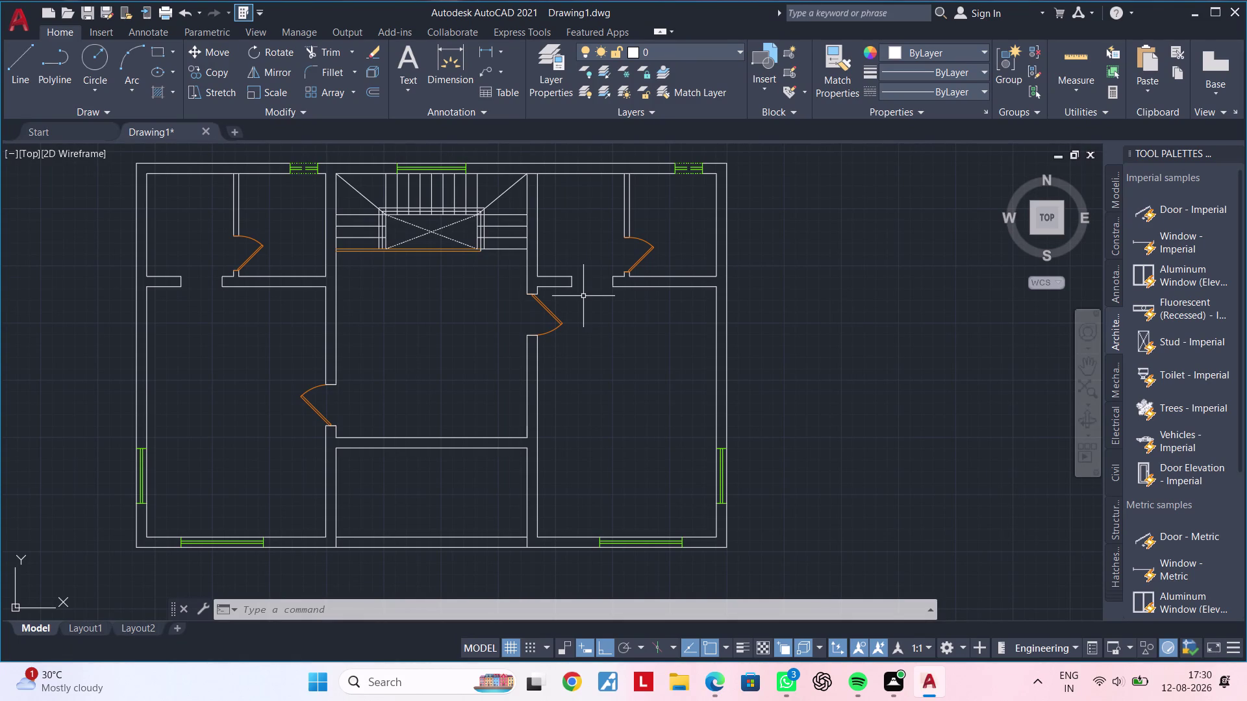
Offset the top-left room's top inner wall line 2' downward into the room.
middle_drag(633, 376, 723, 384)
middle_drag(673, 389, 732, 385)
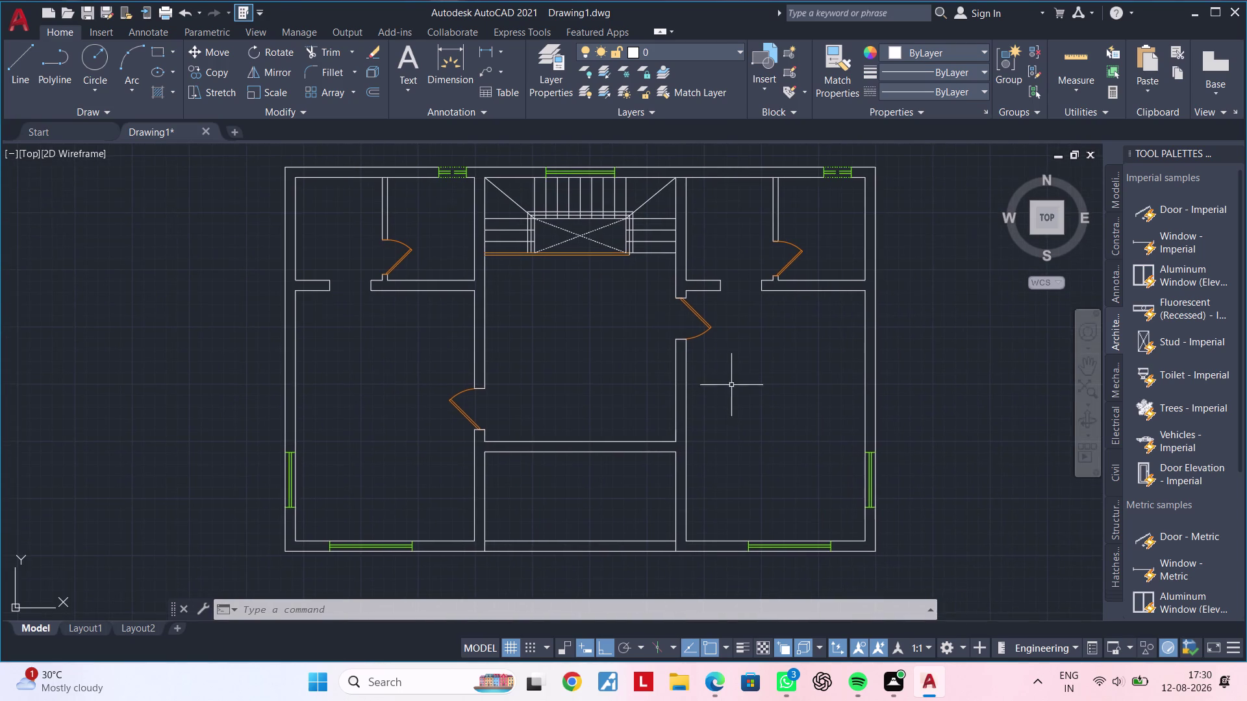
middle_drag(535, 368, 561, 376)
key(Escape)
key(Escape)
key(Escape)
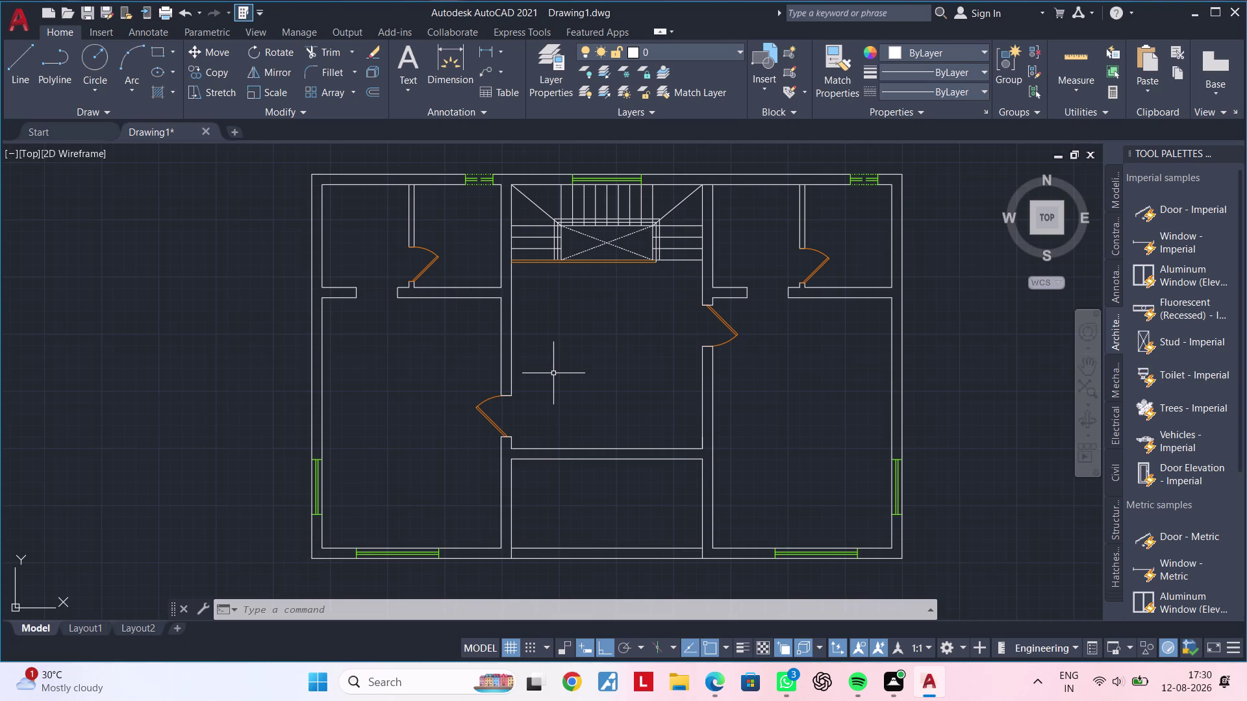
key(Escape)
key(Escape)
key(Escape)
key(Escape)
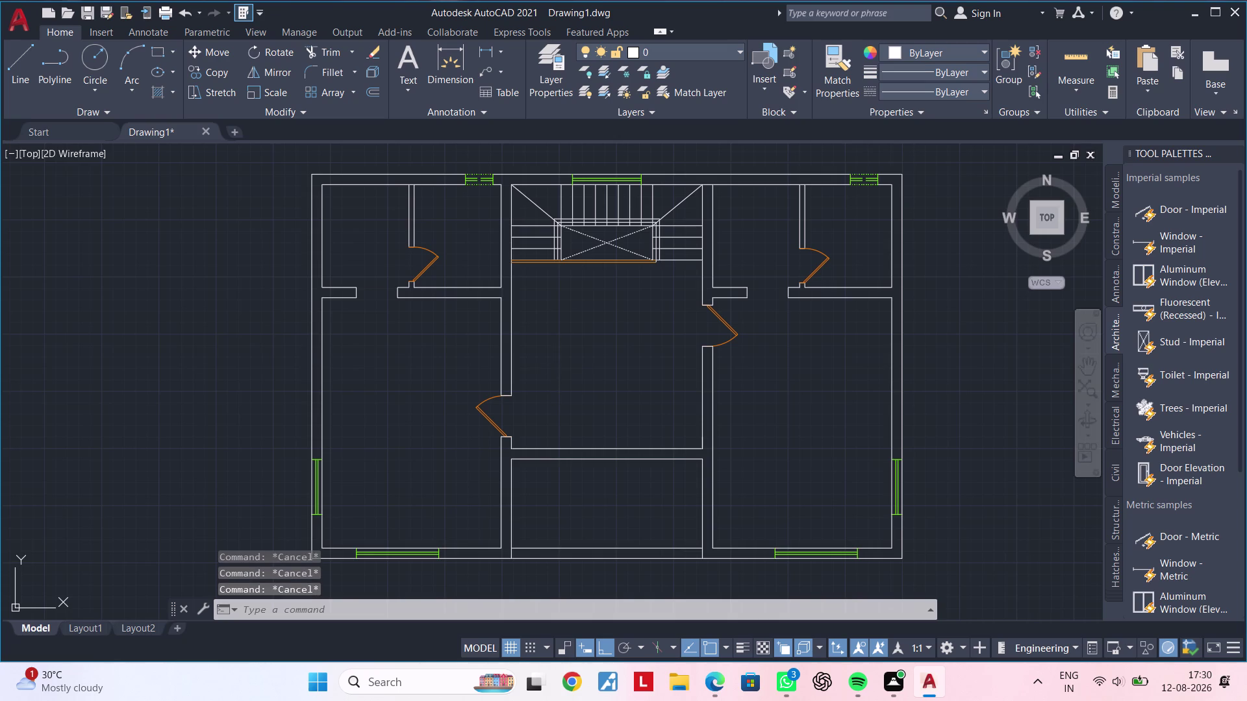
key(Escape)
scroll(up, 3)
middle_drag(508, 318, 938, 473)
middle_drag(772, 311, 718, 372)
key(Escape)
key(Escape)
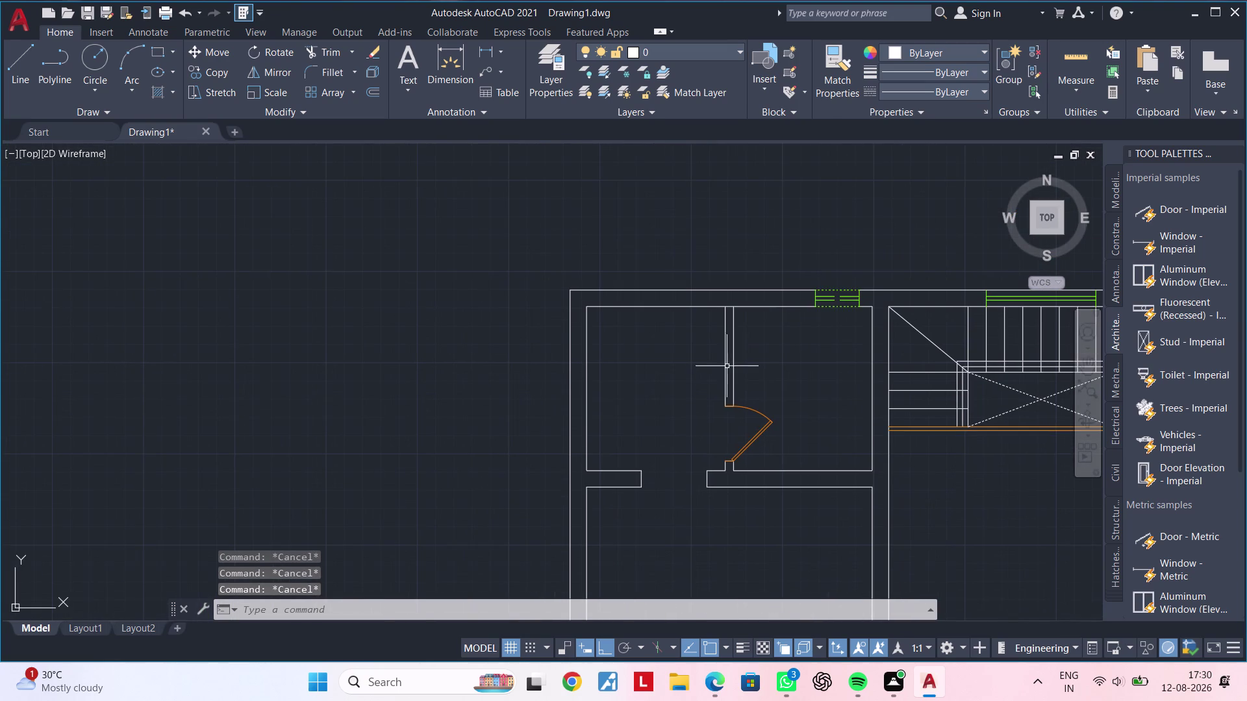
text(OF)
key(space)
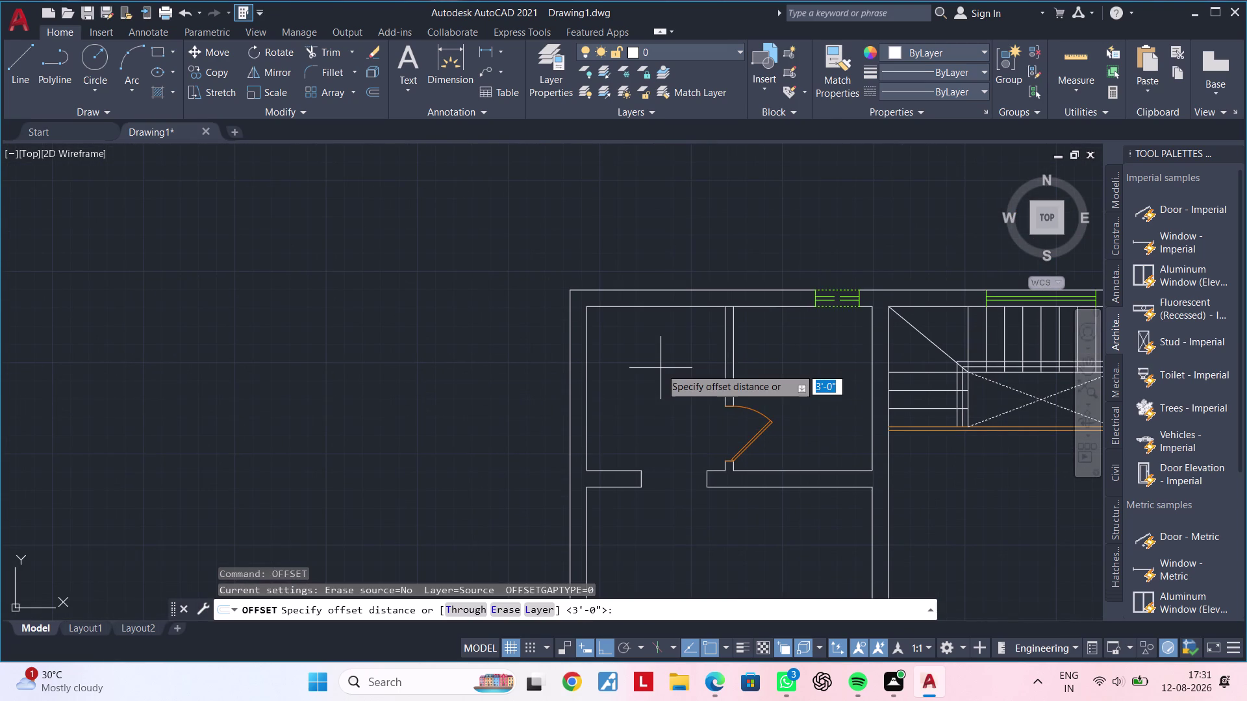
text(2')
key(Return)
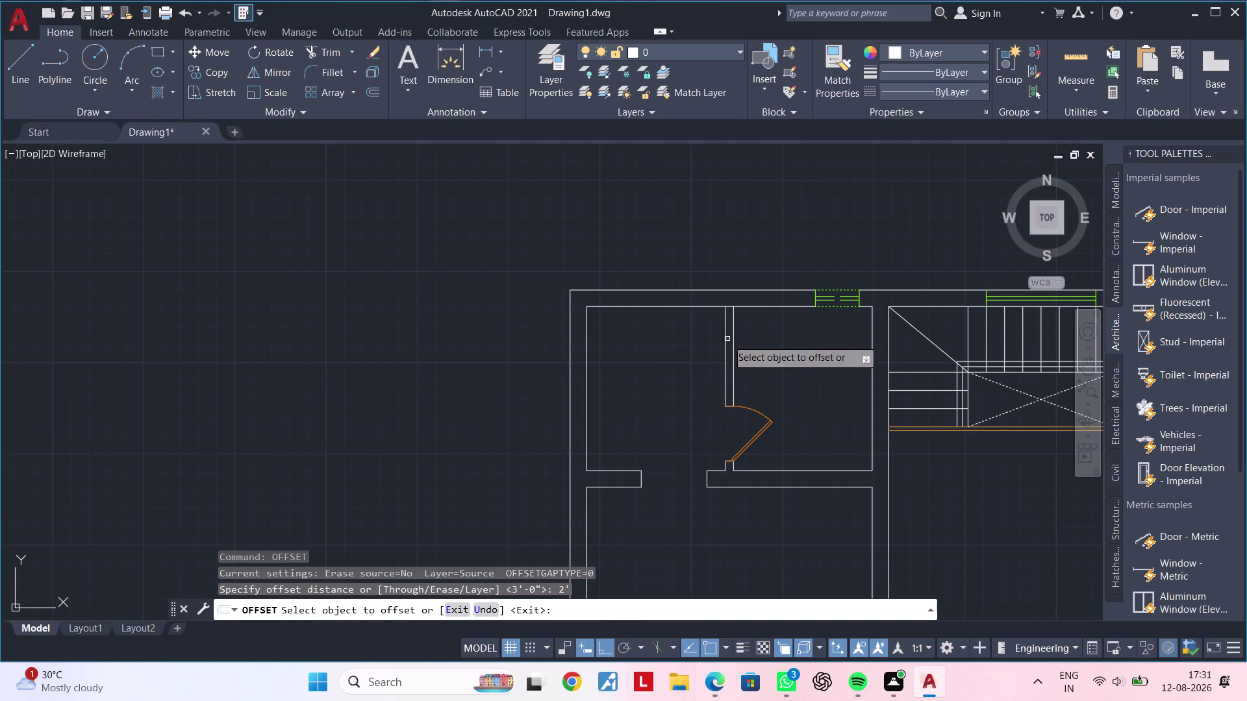
click(656, 306)
double_click(641, 368)
key(Escape)
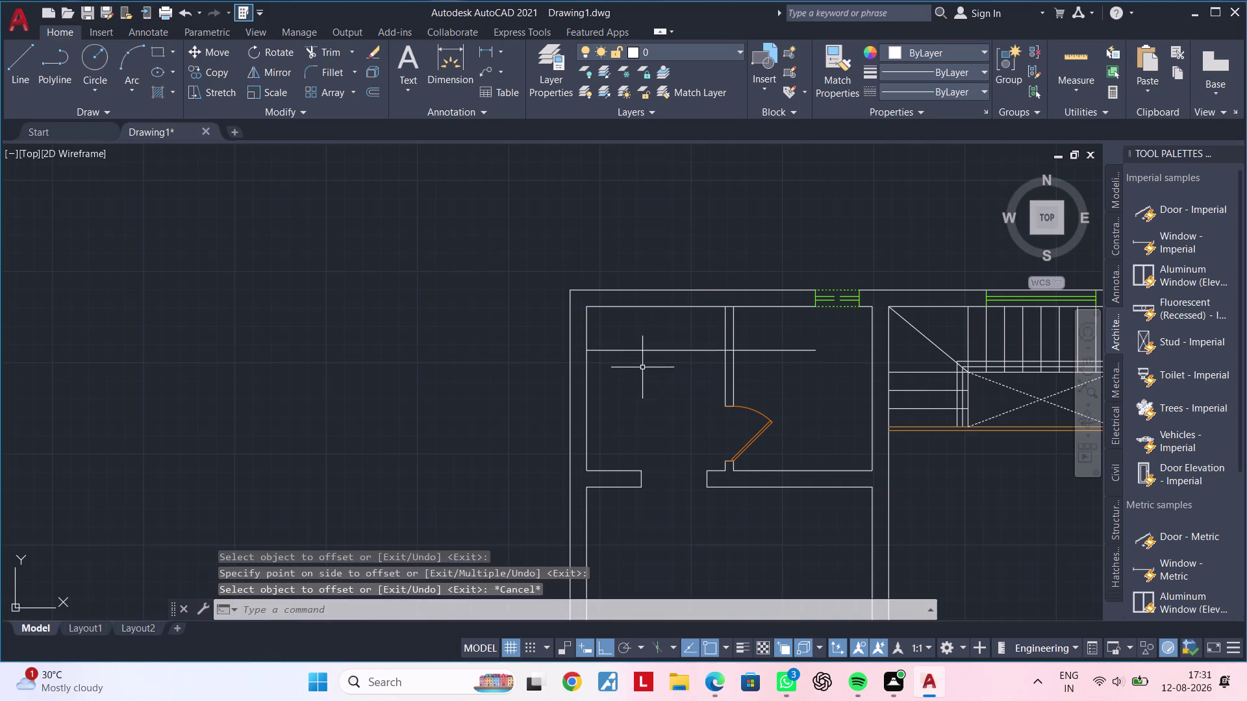
key(Escape)
key(Escape)
middle_click(657, 371)
key(Escape)
key(Escape)
key(Escape)
key(Escape)
key(Escape)
key(Escape)
key(Escape)
key(Escape)
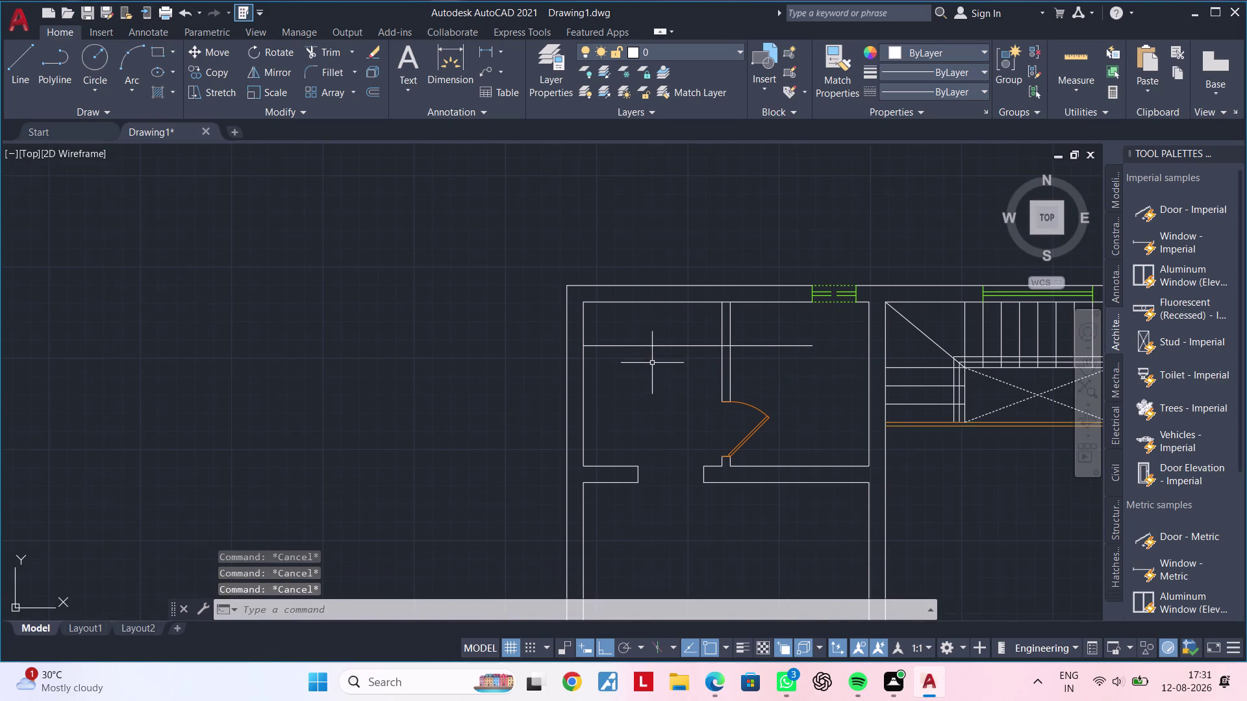
middle_drag(652, 364, 671, 341)
key(Escape)
key(Escape)
key(Escape)
key(Escape)
key(Escape)
key(Escape)
key(Escape)
key(Escape)
key(Escape)
key(Escape)
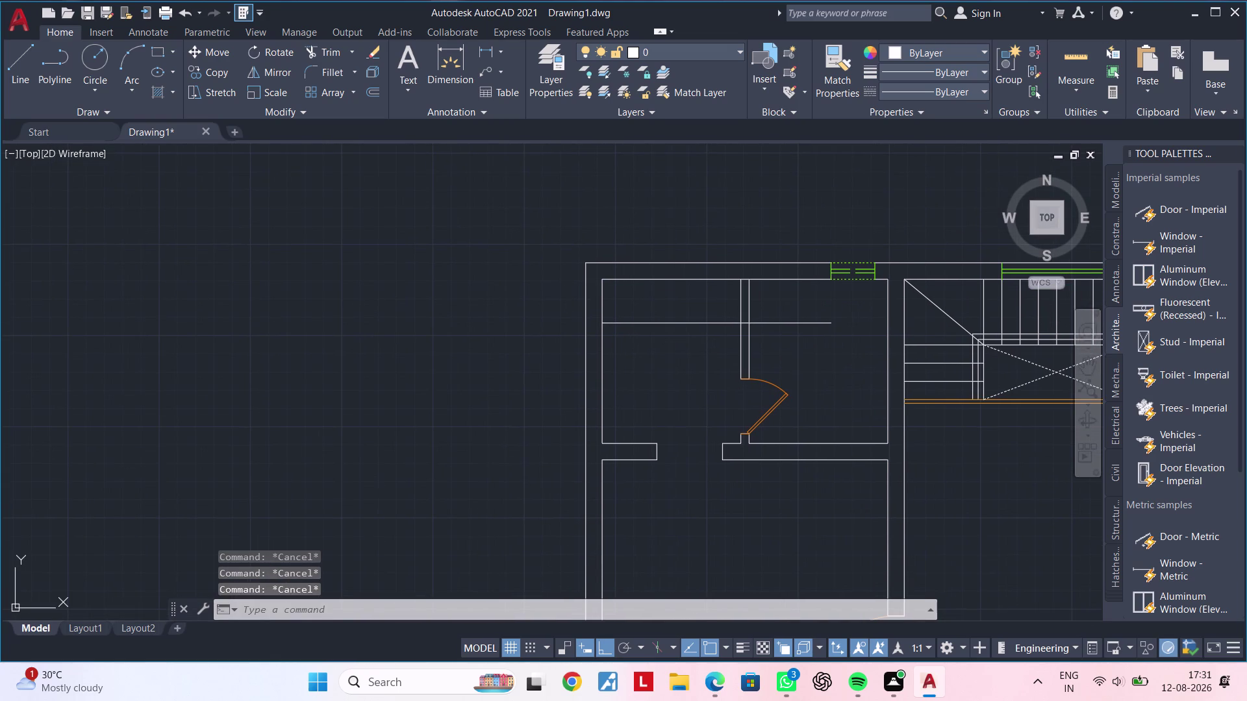
key(Escape)
key(Escape)
key(Escape)
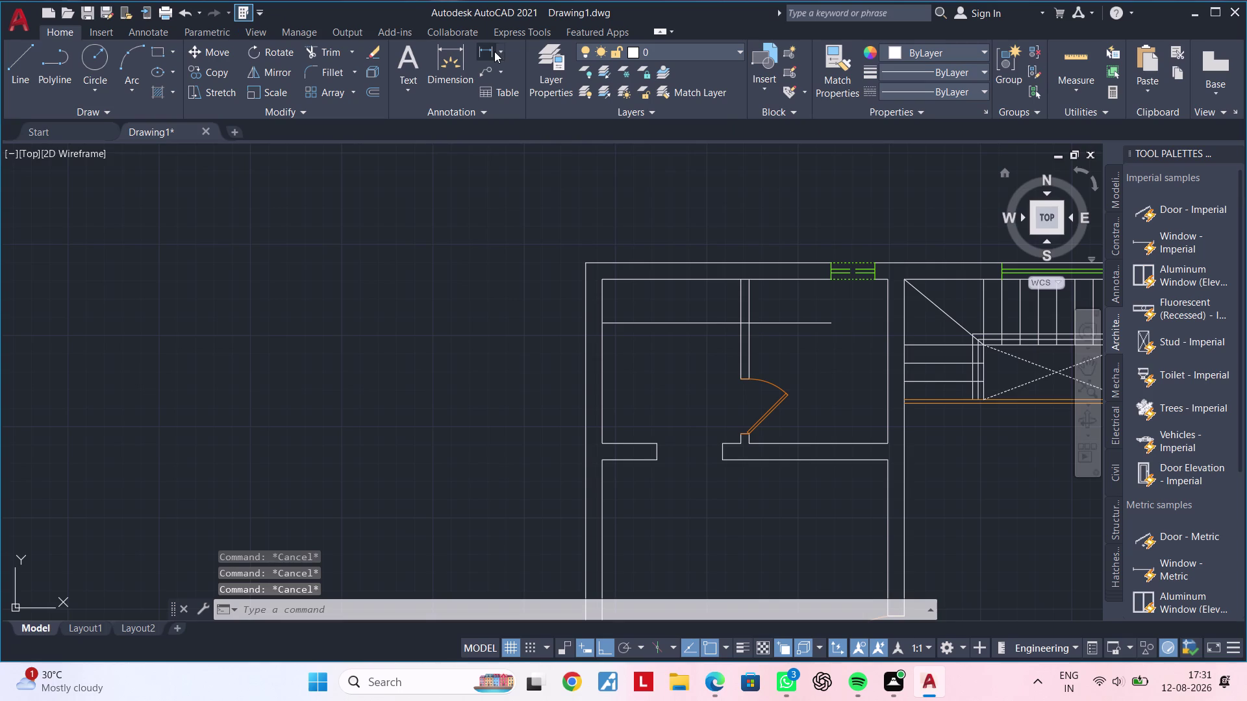
Begin a linear dimension between two points, then cancel it without placing it.
click(482, 55)
click(607, 441)
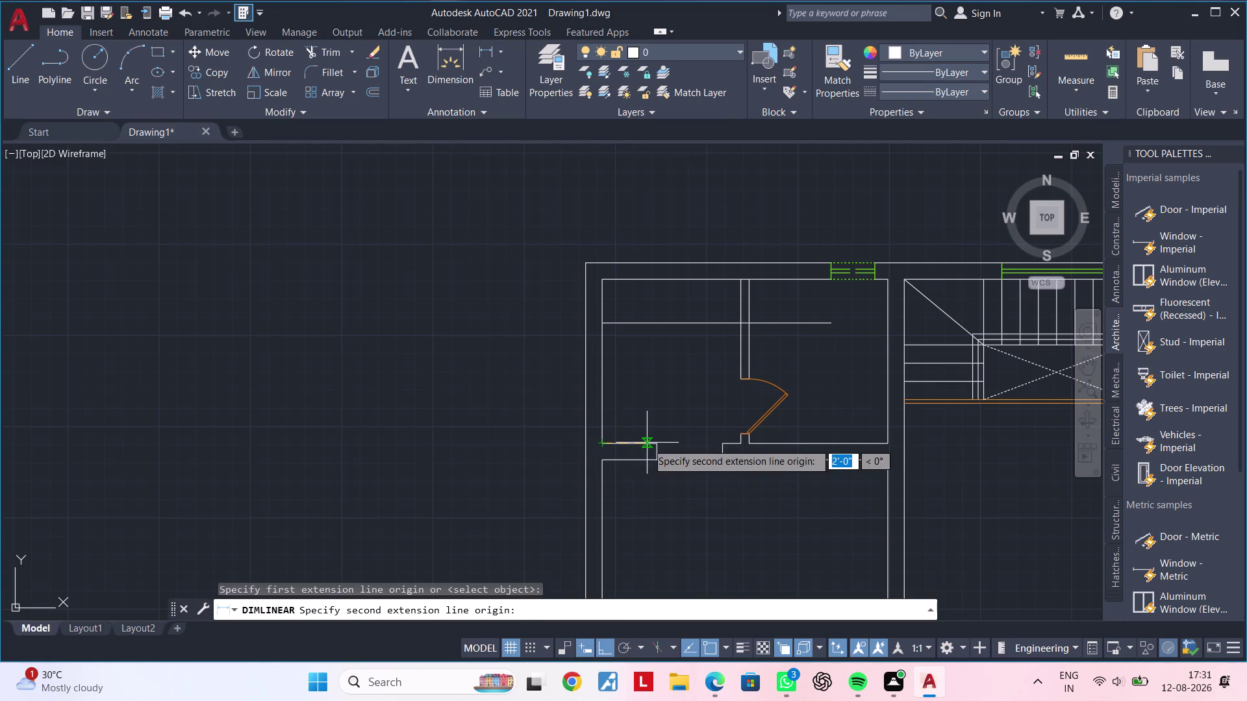
click(657, 445)
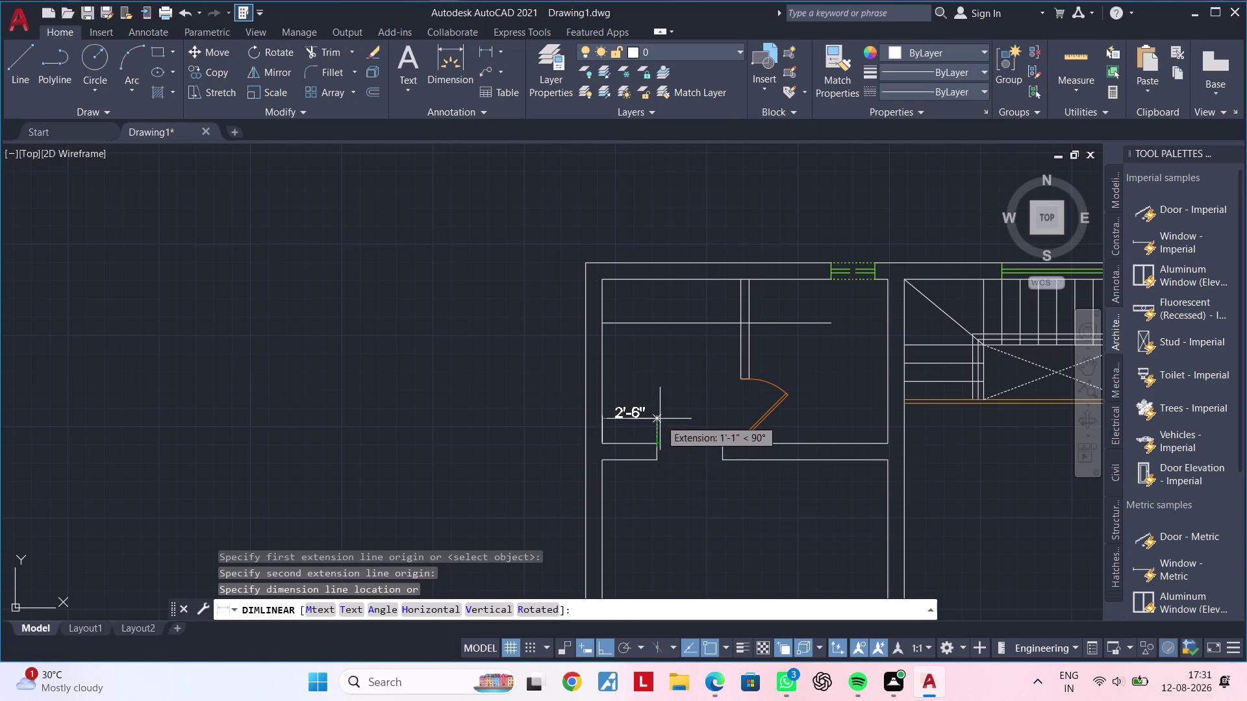
key(Escape)
key(Escape)
key(Escape)
key(Escape)
Offset the room's left inner wall line 2' to the right into the room.
text(OF)
key(space)
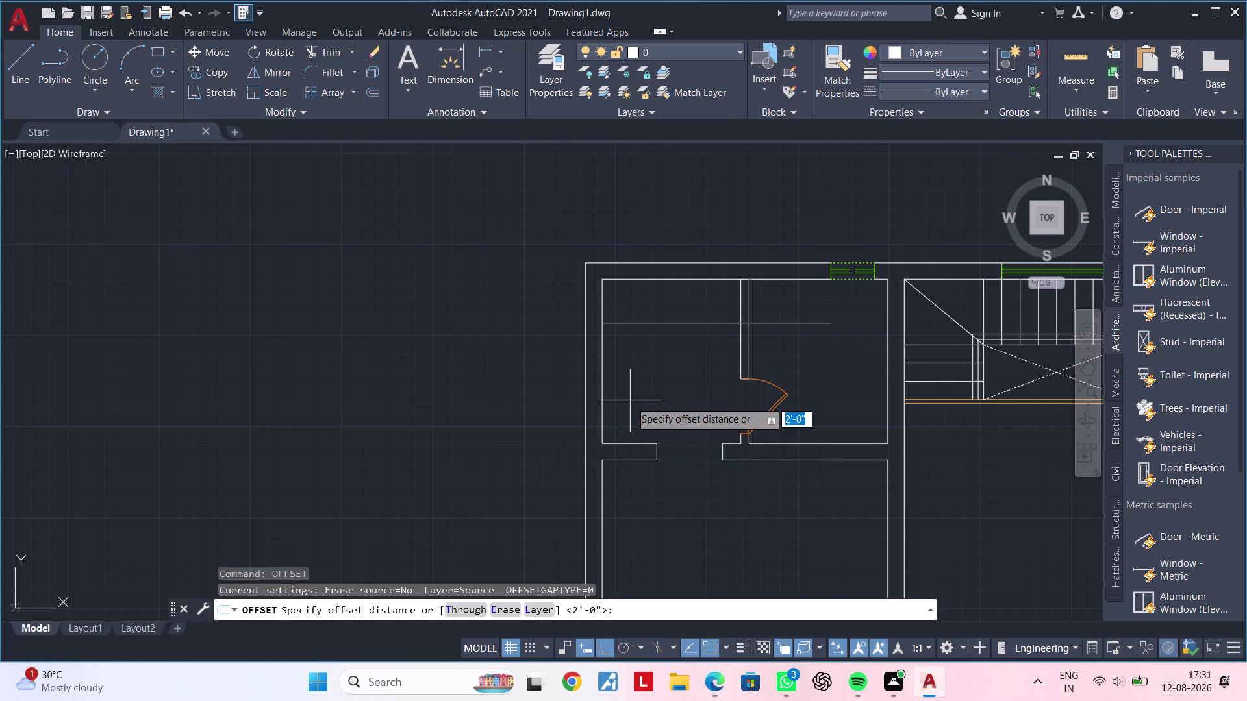
text(2')
key(Return)
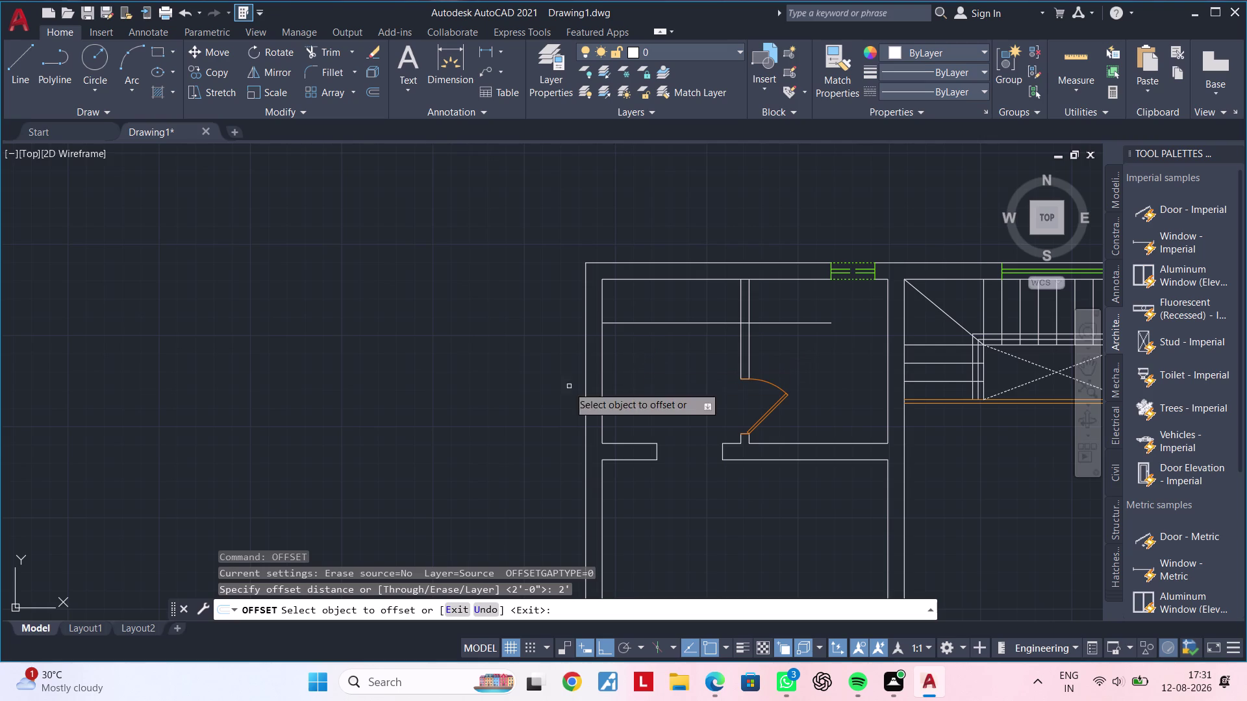
click(601, 371)
click(679, 355)
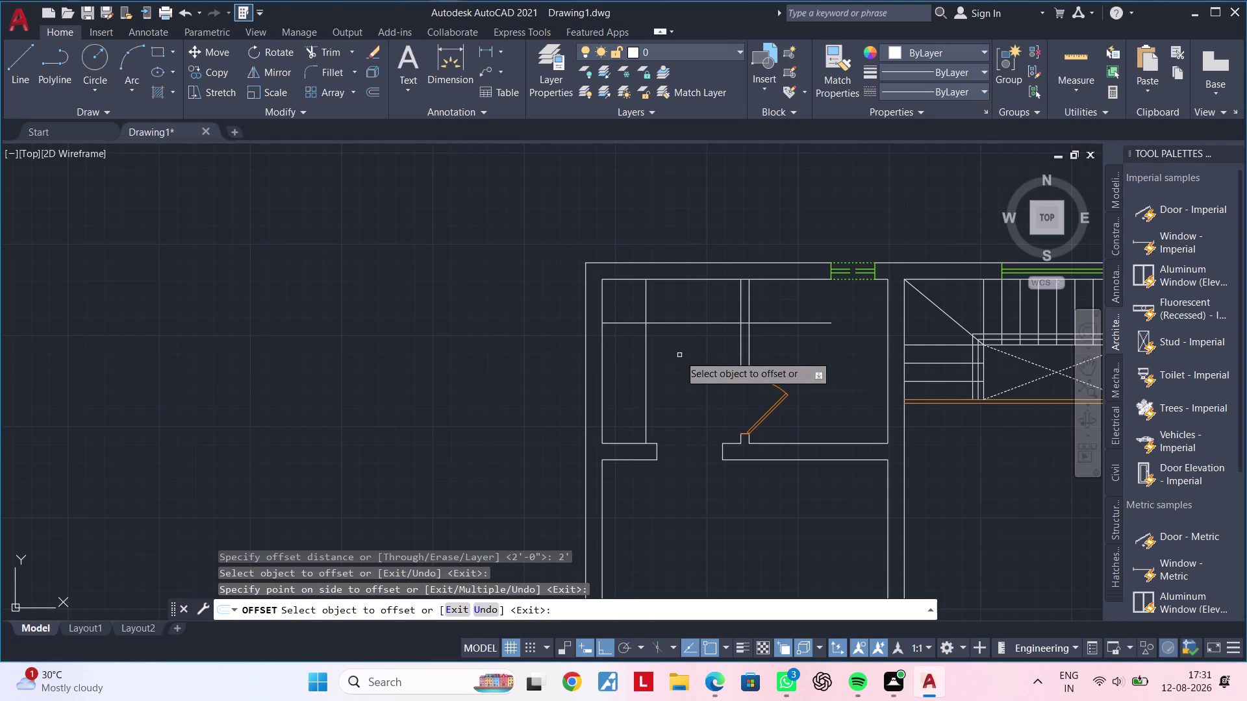
key(Escape)
key(Escape)
Trim the excess line segments where the two 2' offset lines overlap.
text(TR)
key(space)
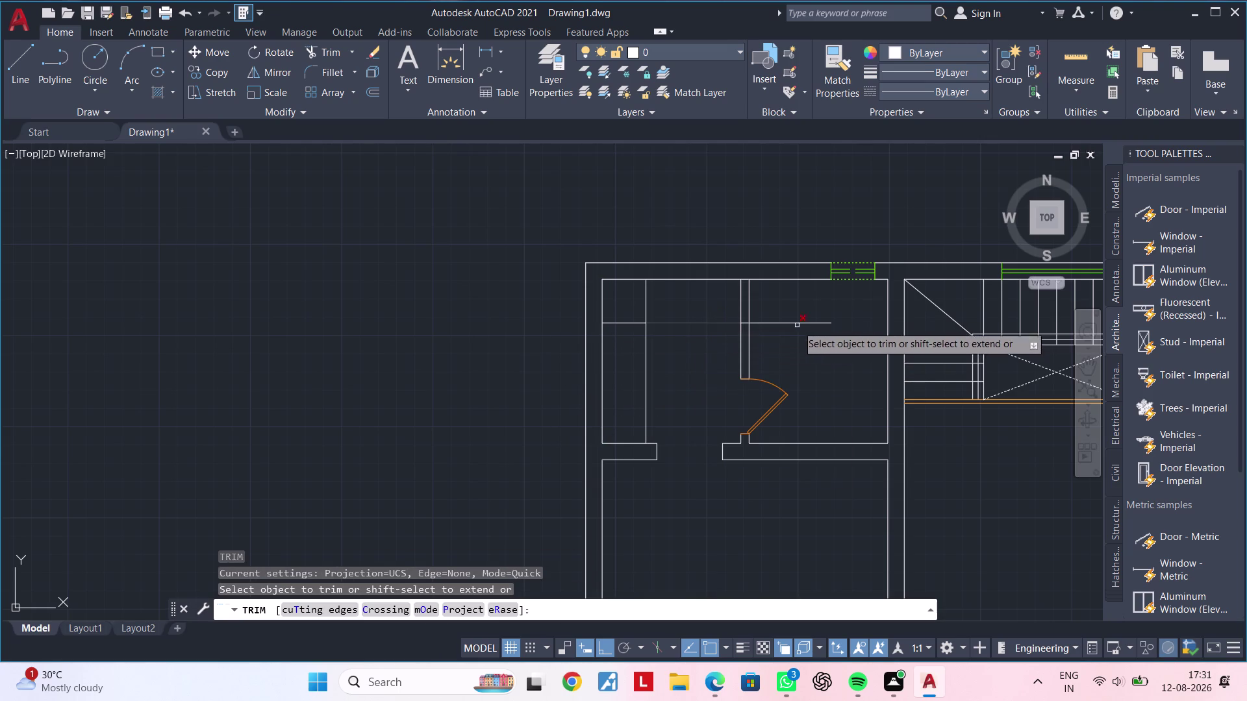
click(784, 321)
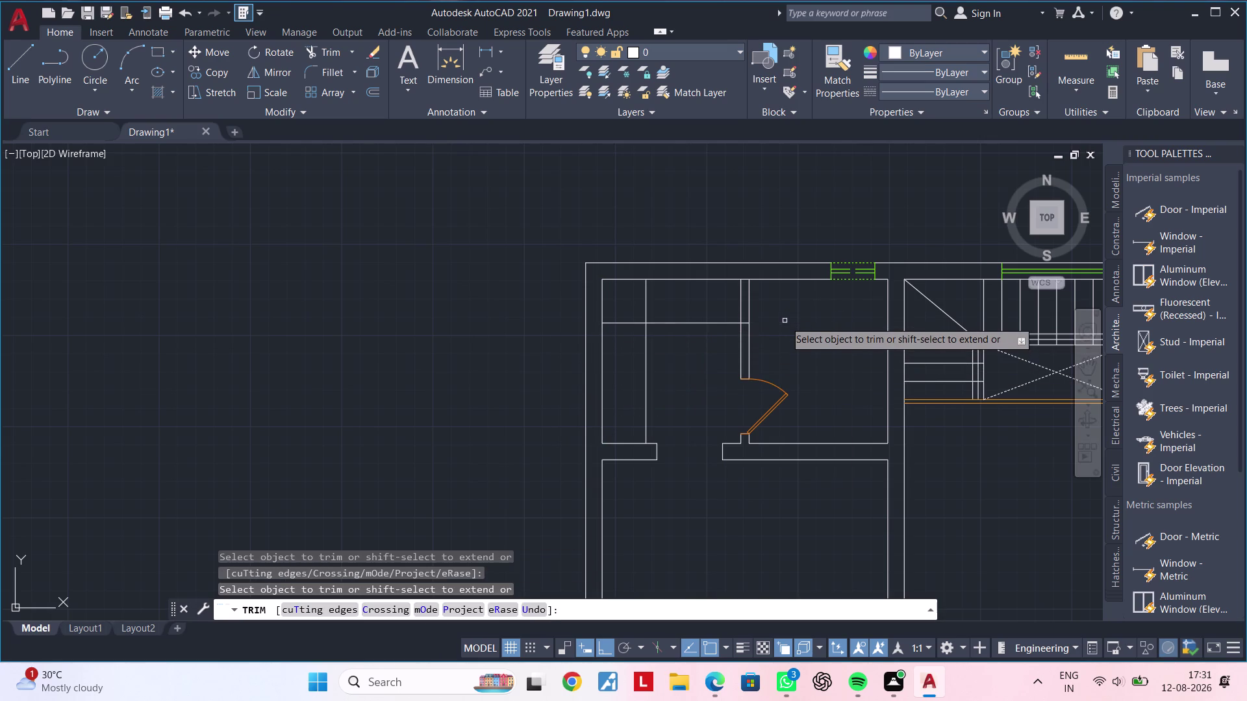
scroll(up, 3)
click(744, 323)
scroll(down, 3)
key(Escape)
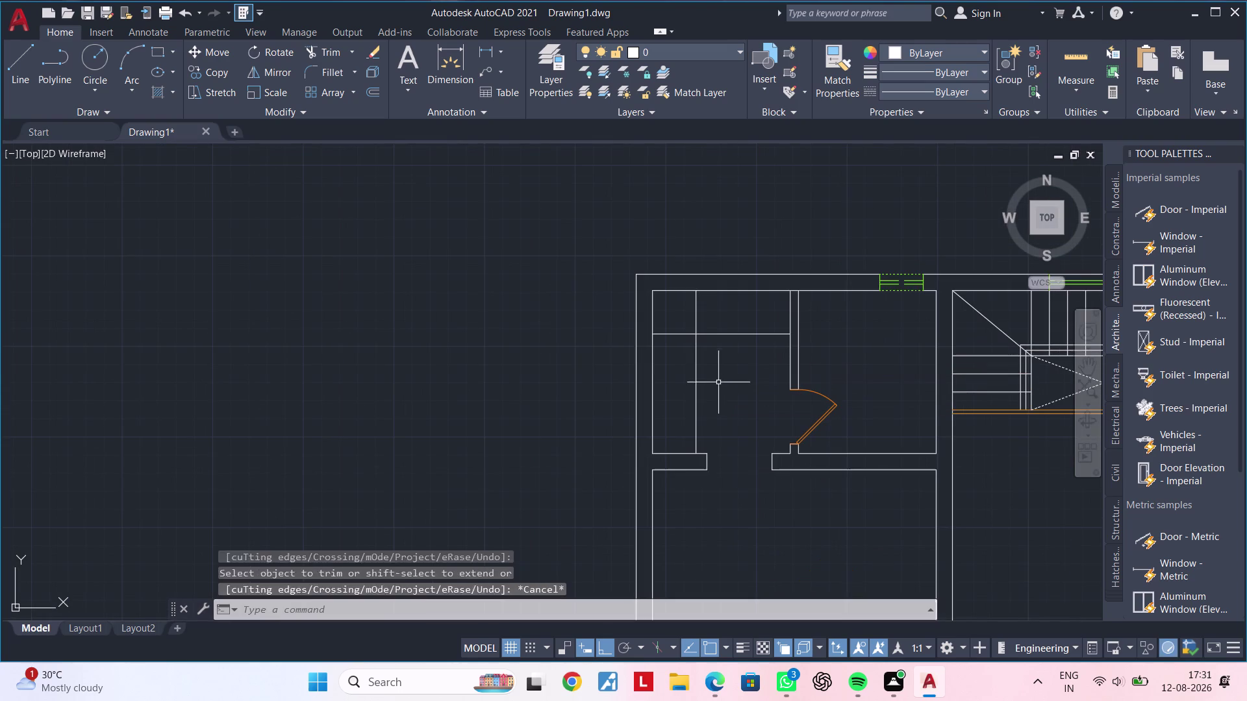
Make 1-inch offset copies of two lines in the small room.
key(Escape)
key(Escape)
key(Escape)
key(Escape)
key(Escape)
key(Escape)
middle_drag(715, 376, 687, 382)
key(Escape)
middle_drag(695, 378, 684, 344)
key(Escape)
key(Escape)
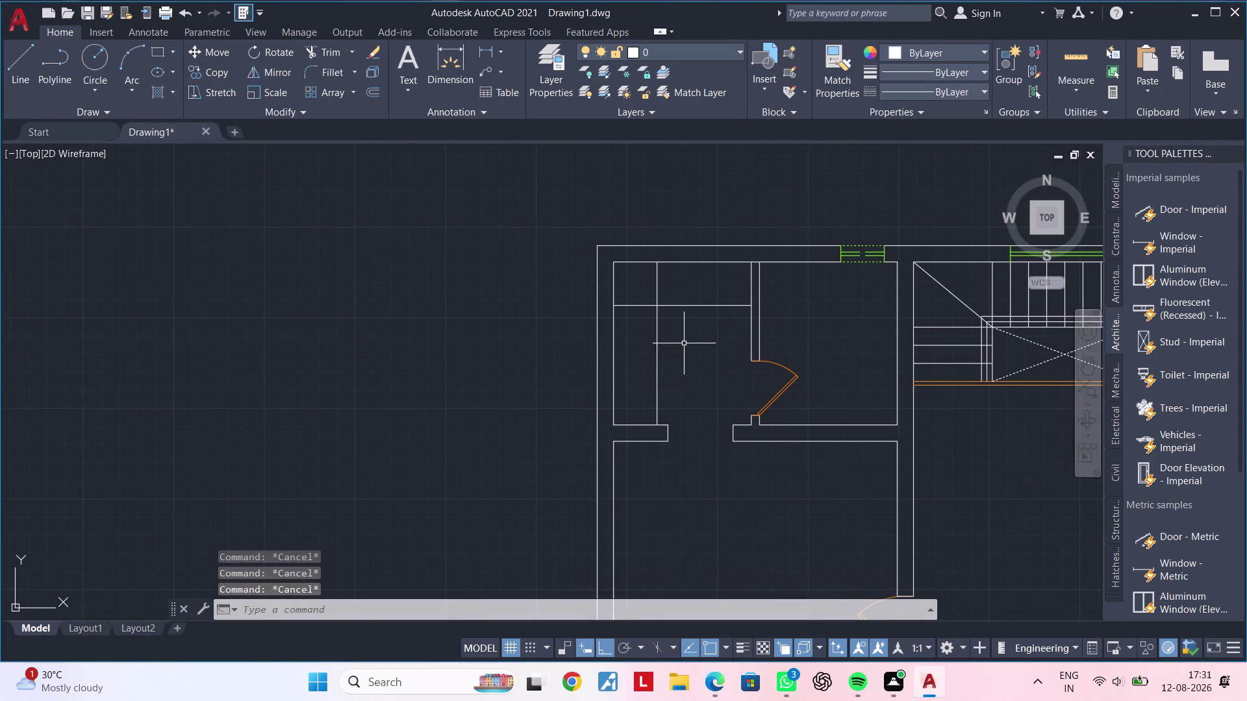
key(Escape)
middle_drag(684, 343, 683, 332)
key(Escape)
key(Escape)
key(Escape)
key(Escape)
key(Escape)
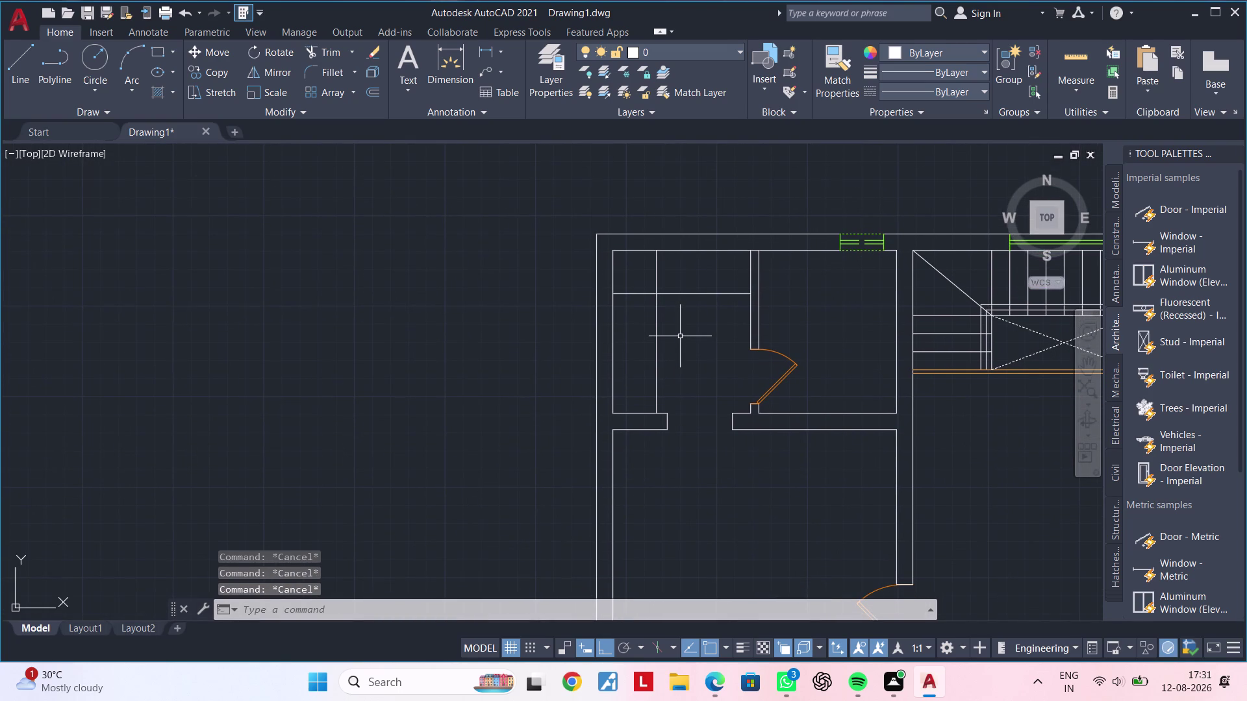
middle_drag(680, 337, 688, 310)
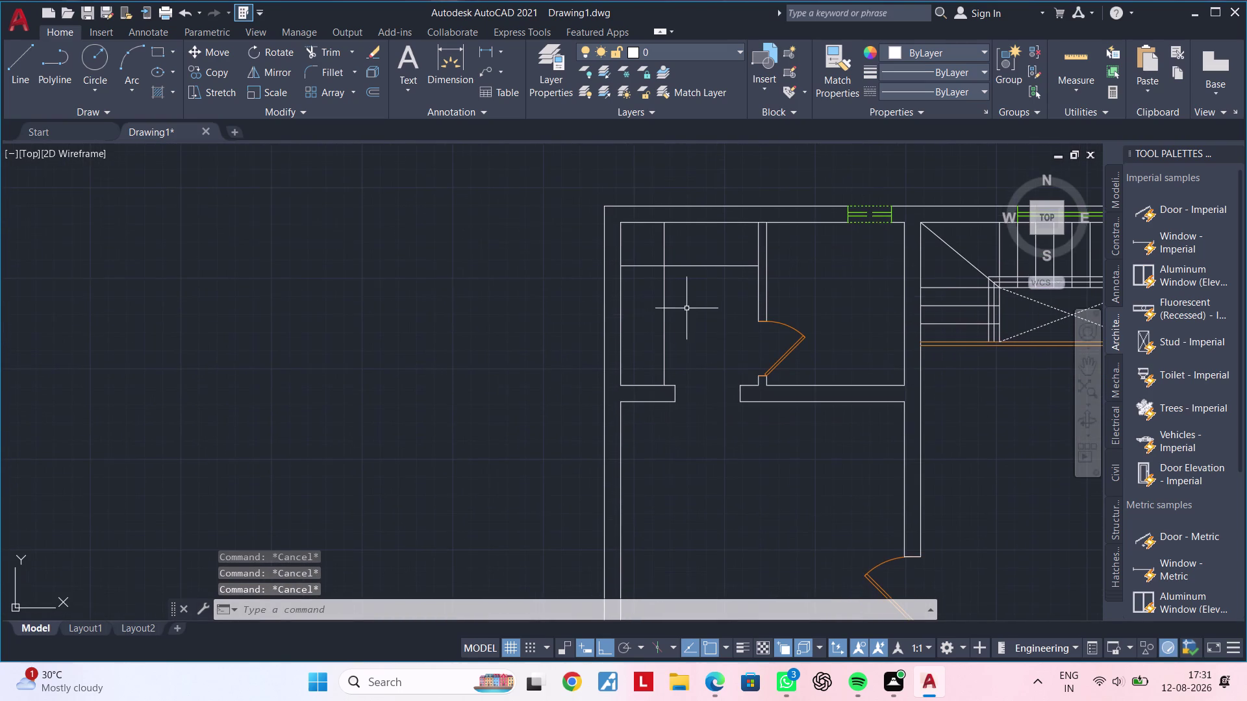
middle_drag(645, 322, 642, 311)
key(Escape)
key(Escape)
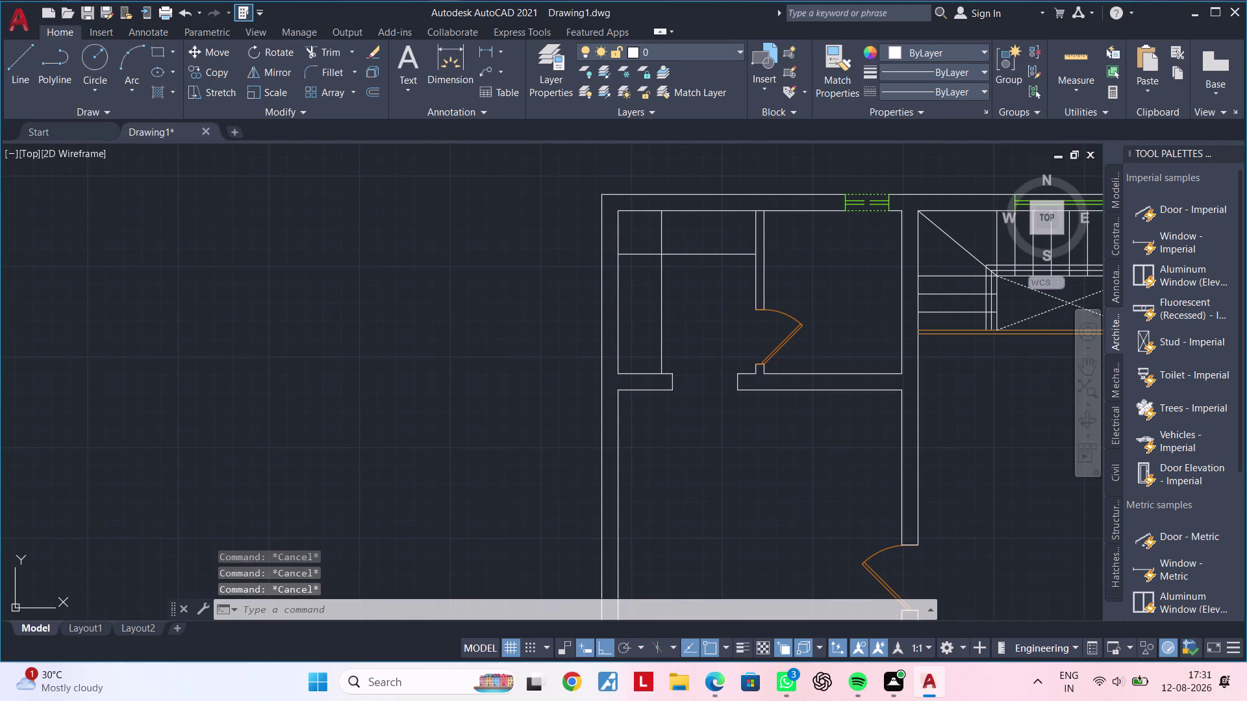
key(Escape)
key(Escape)
text(OF)
key(space)
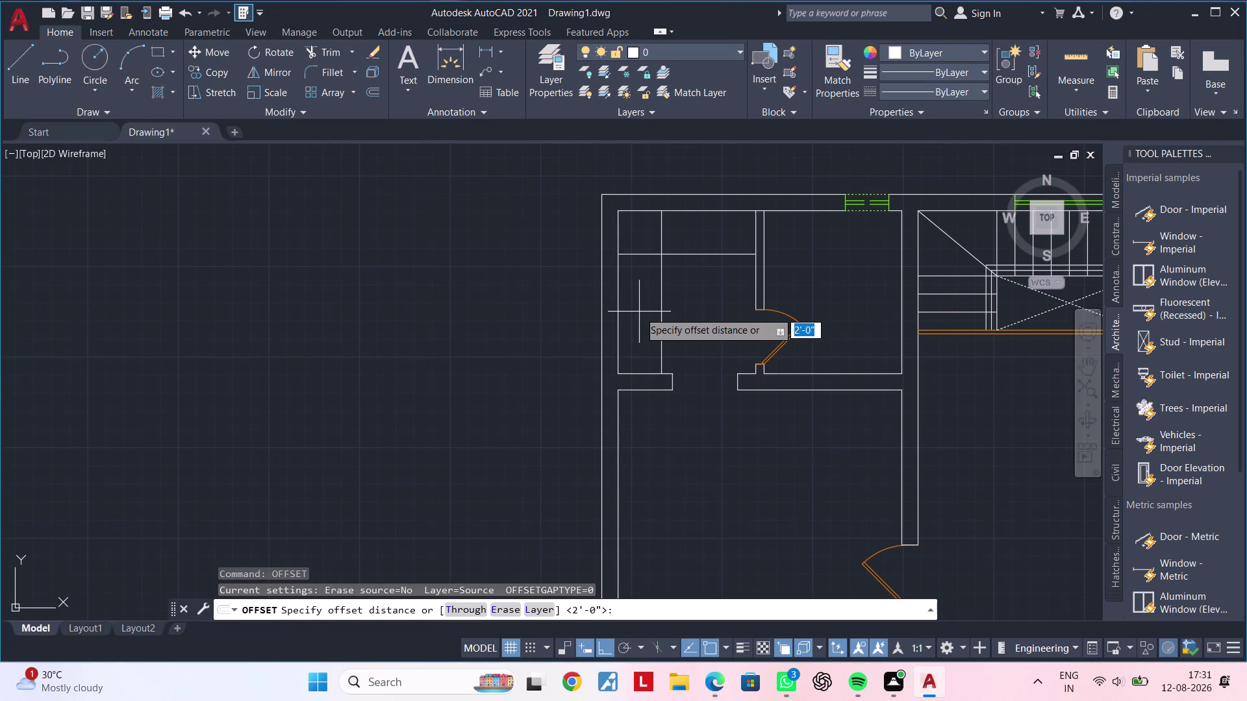
text(1")
key(Return)
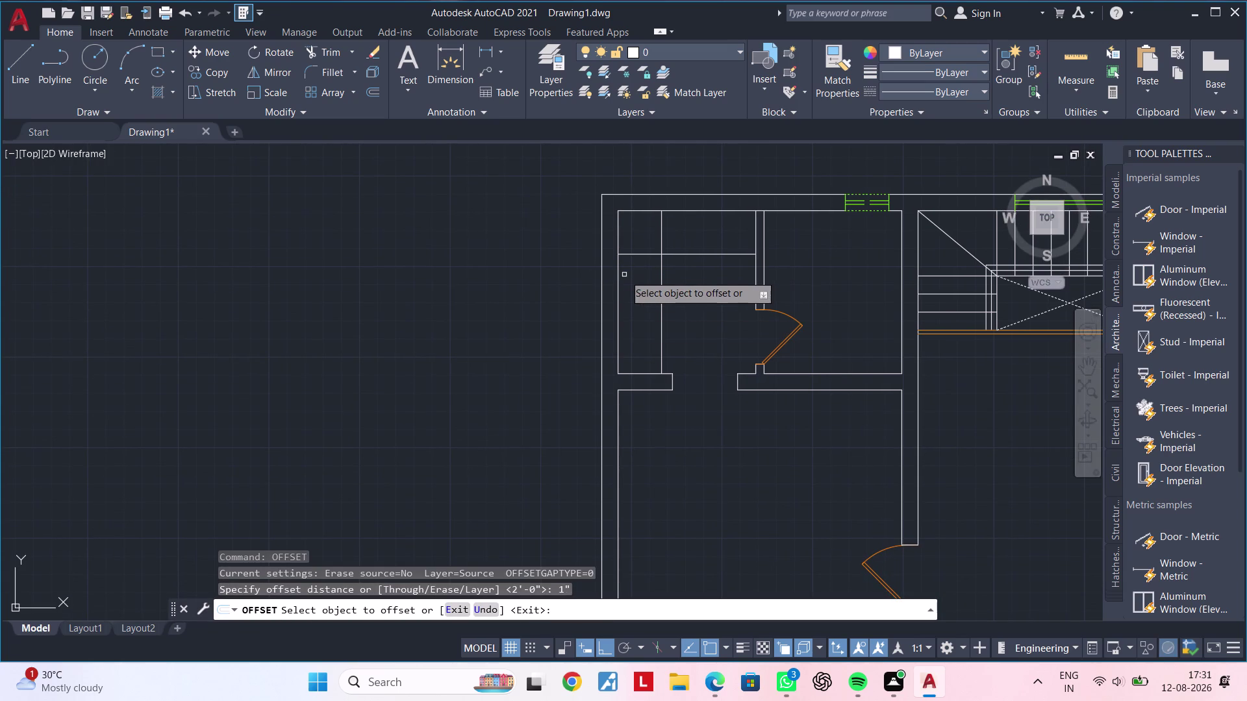
click(620, 278)
click(644, 276)
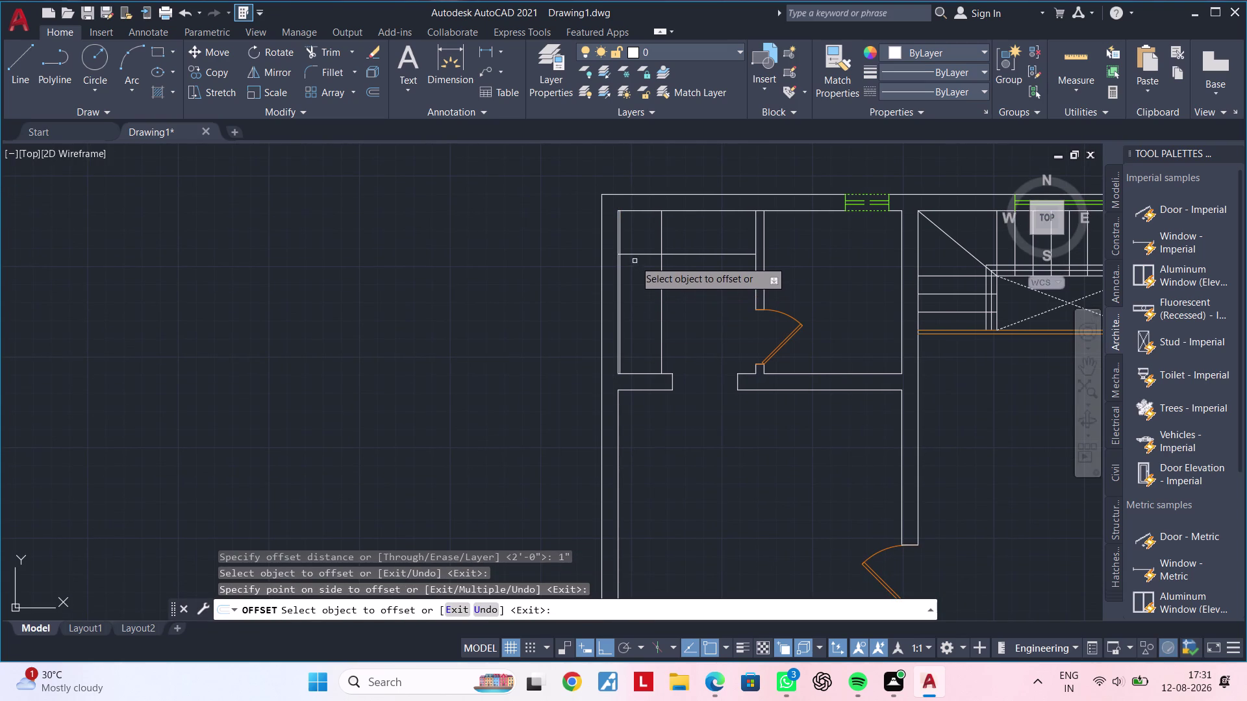
click(634, 255)
click(642, 289)
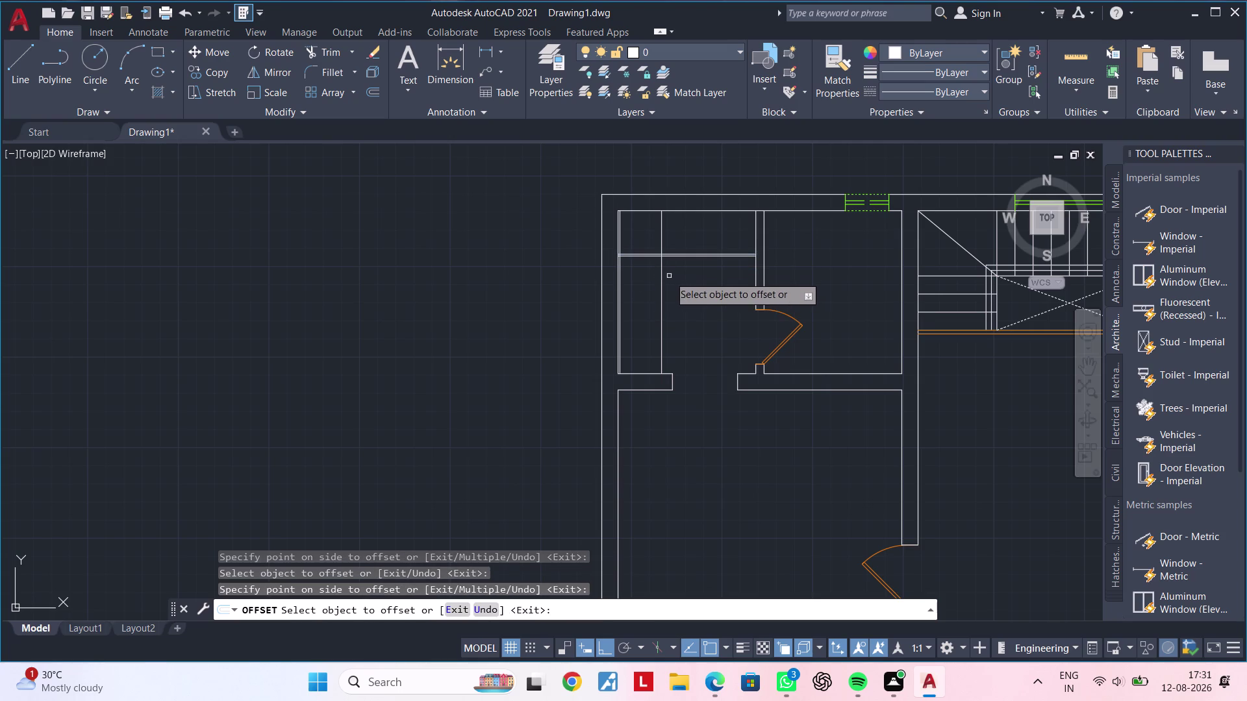
click(662, 281)
key(Escape)
key(Escape)
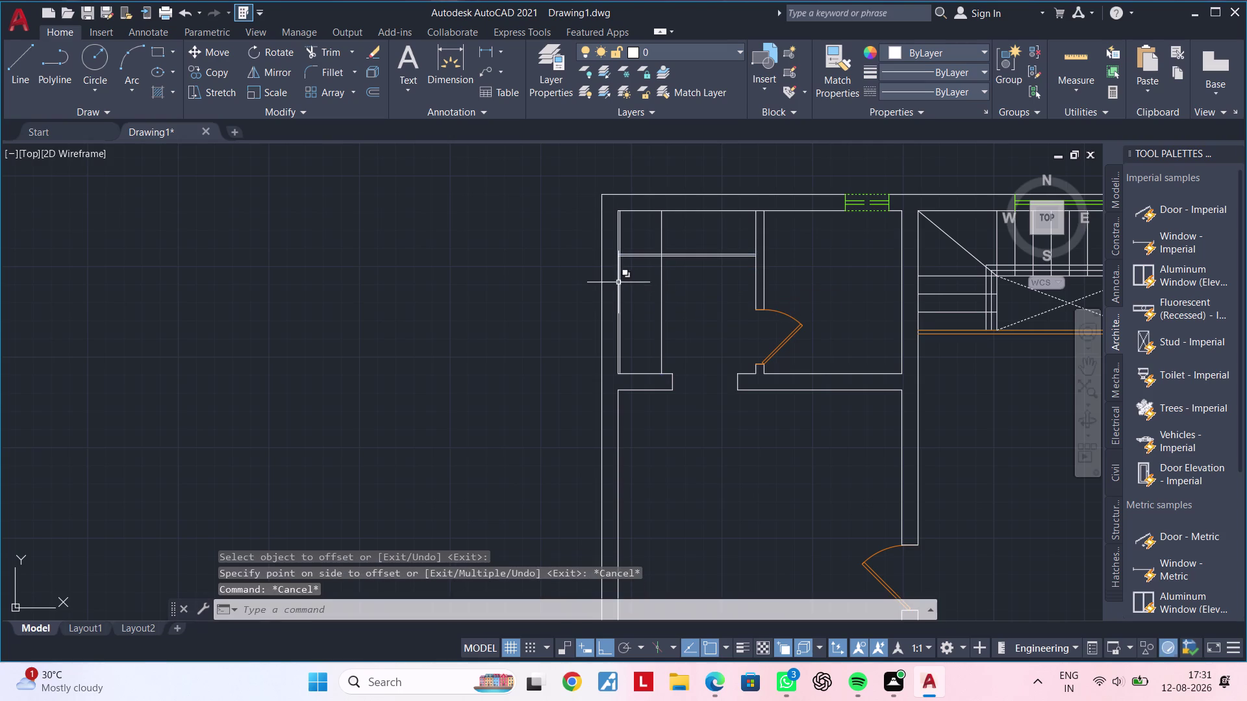
Undo twice and bring the small room back into close view.
scroll(up, 3)
middle_drag(643, 293, 645, 336)
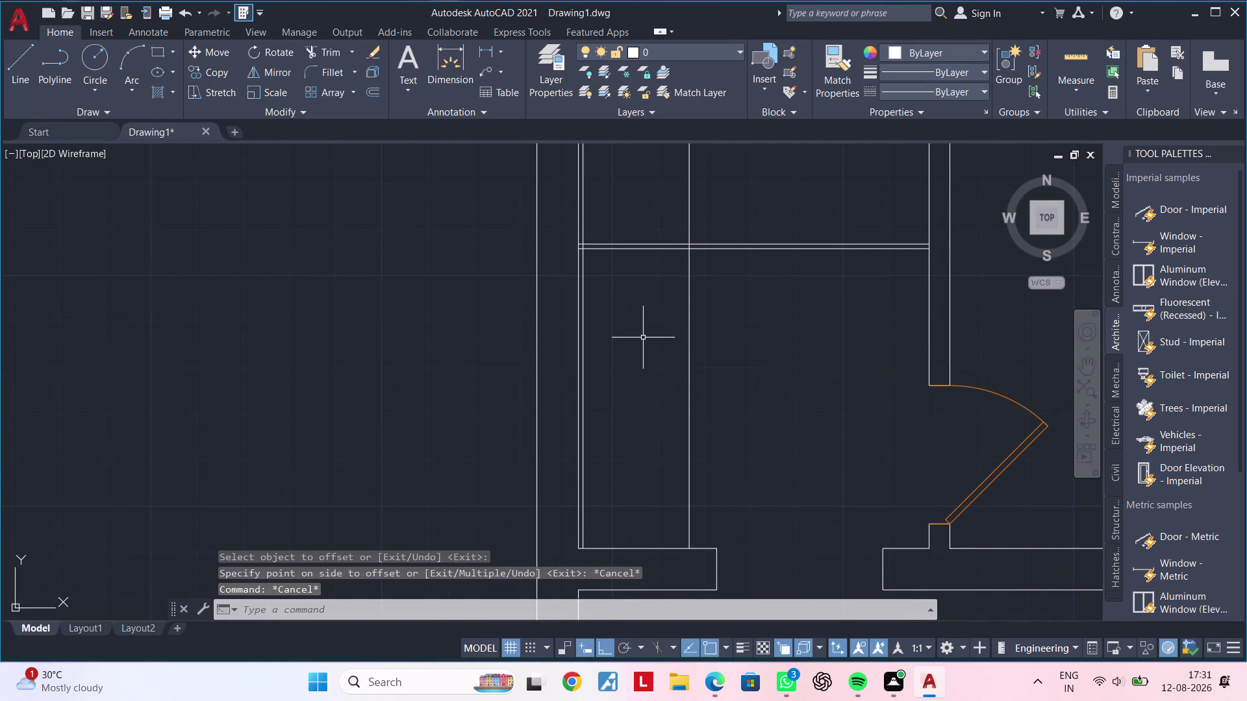
key(Escape)
key(Escape)
key(ctrl+z)
key(ctrl+z)
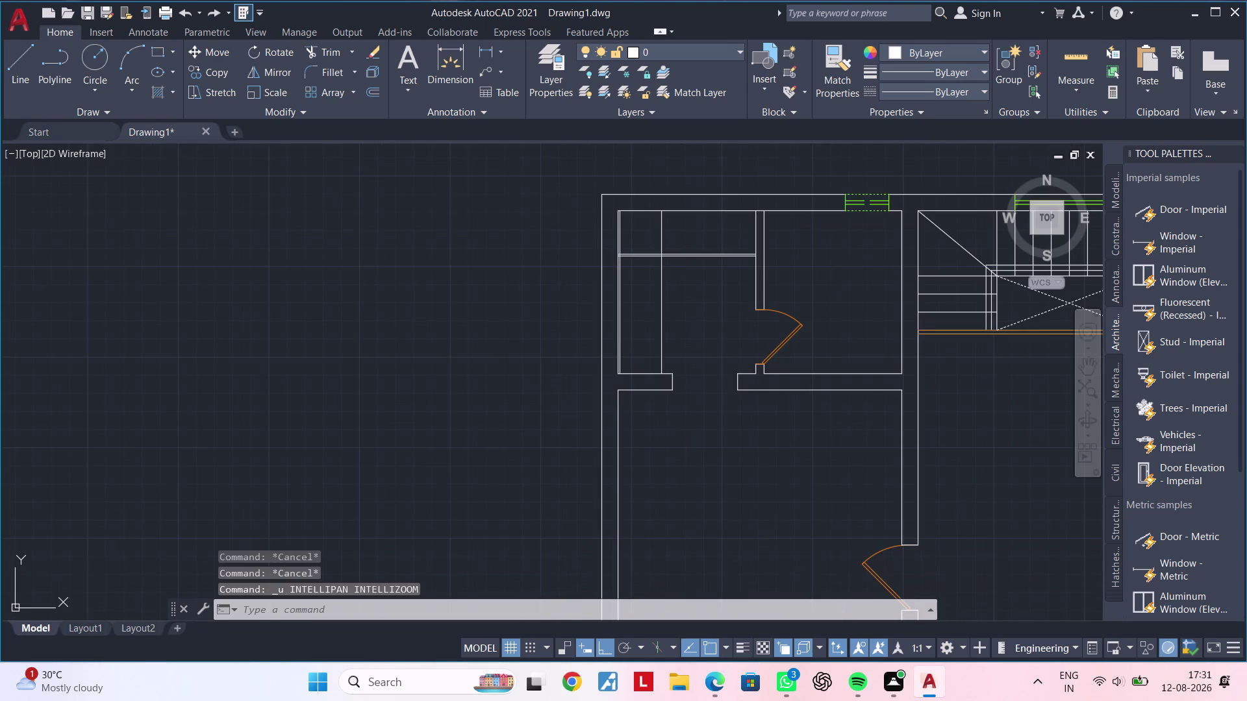
key(Escape)
middle_drag(637, 271, 623, 345)
scroll(up, 3)
middle_drag(621, 341, 586, 365)
key(Escape)
key(Escape)
key(Escape)
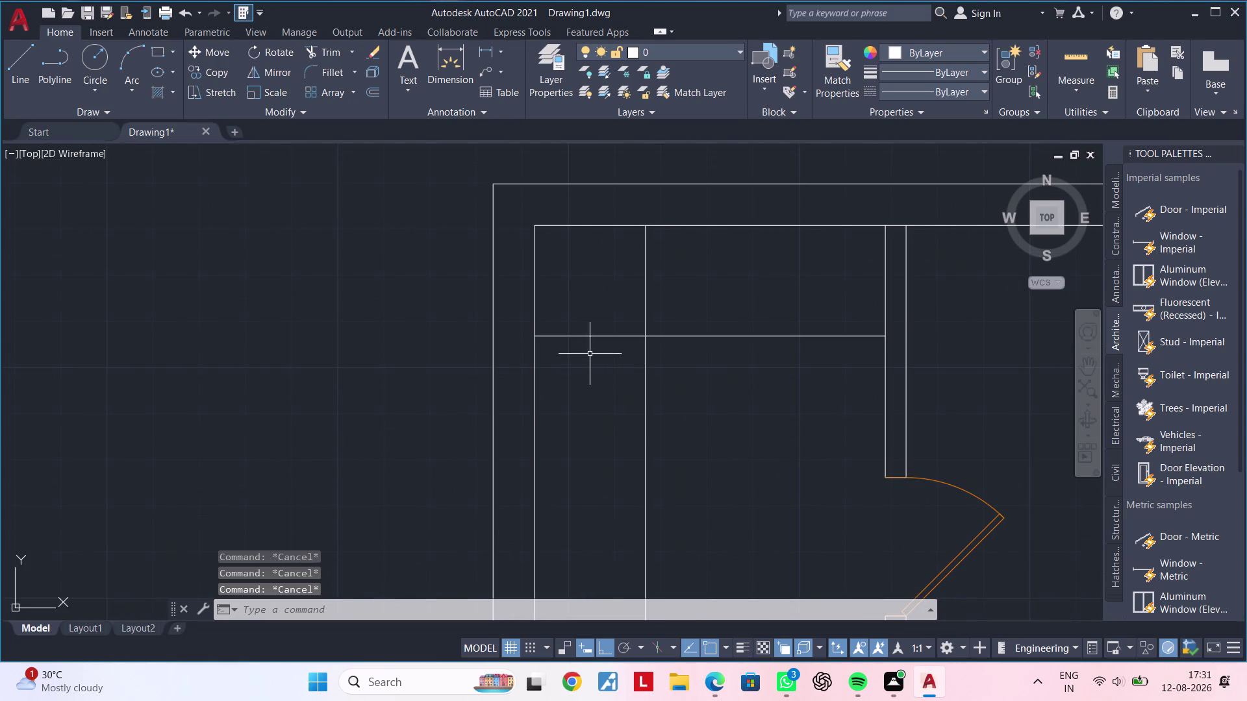
key(Escape)
key(Escape)
key(Escape)
Offset the room's horizontal line and vertical line inward by 2 inches.
text(OF)
key(space)
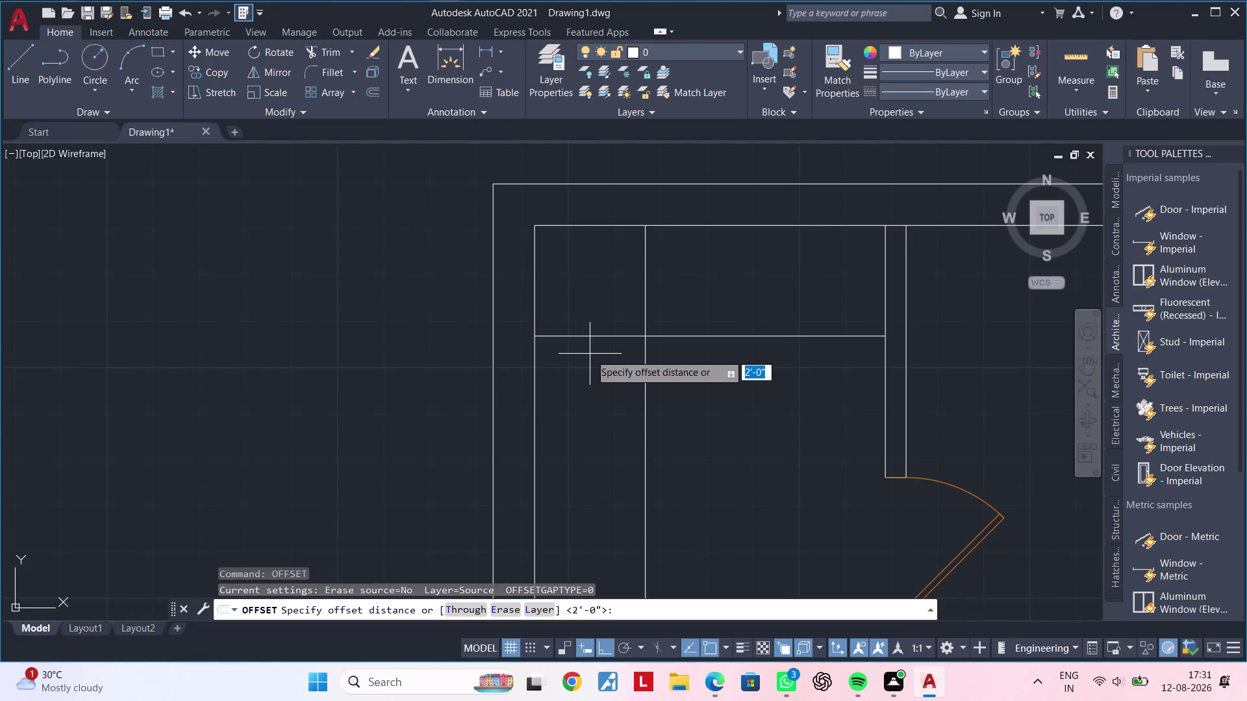
text(2")
key(Return)
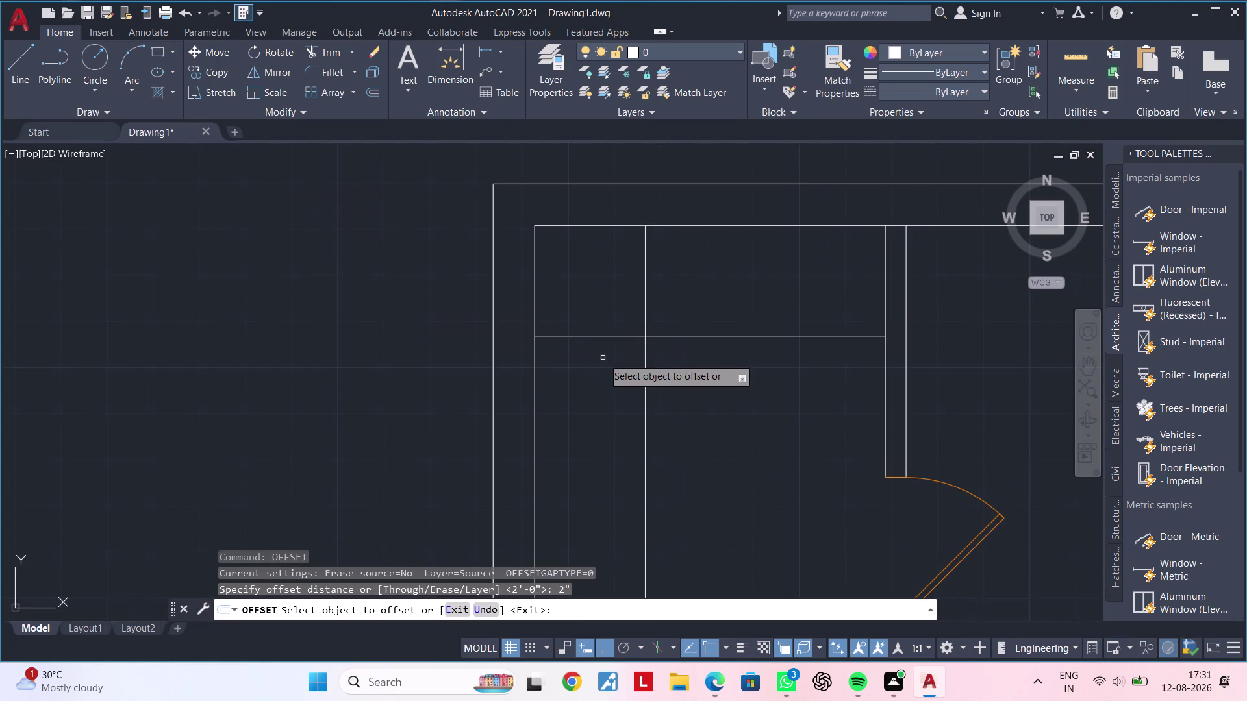
click(536, 362)
click(588, 363)
click(585, 338)
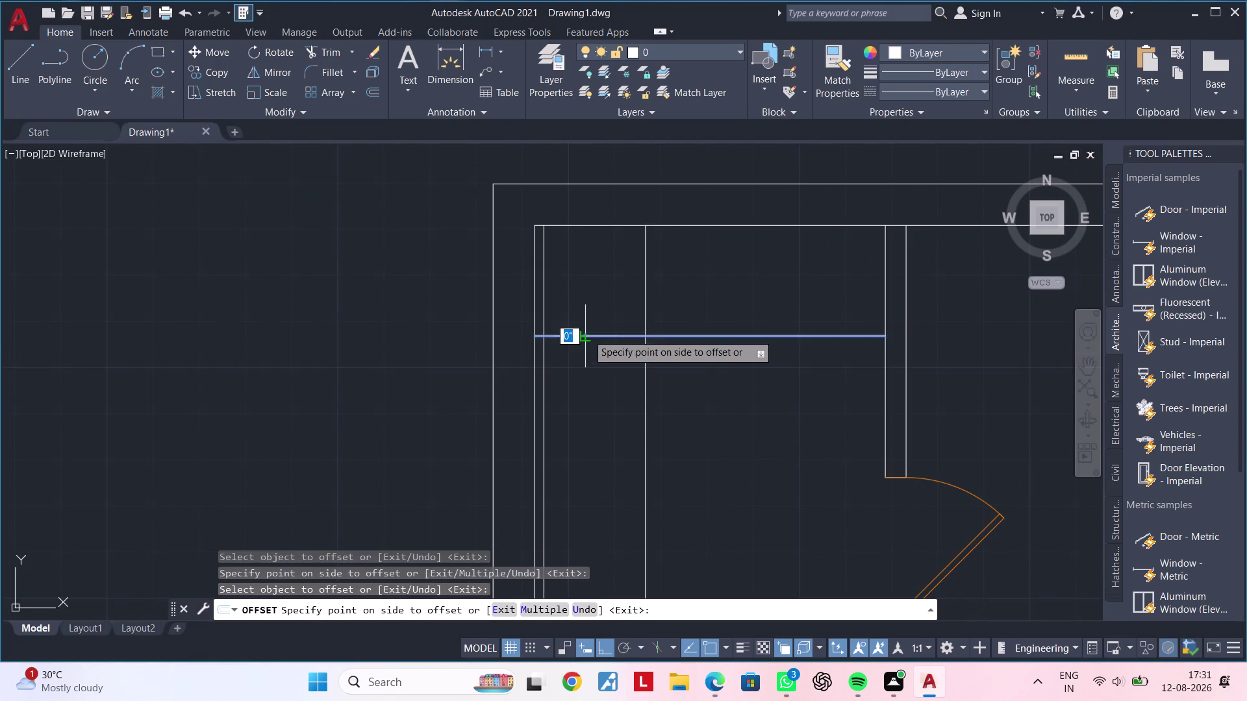
click(588, 372)
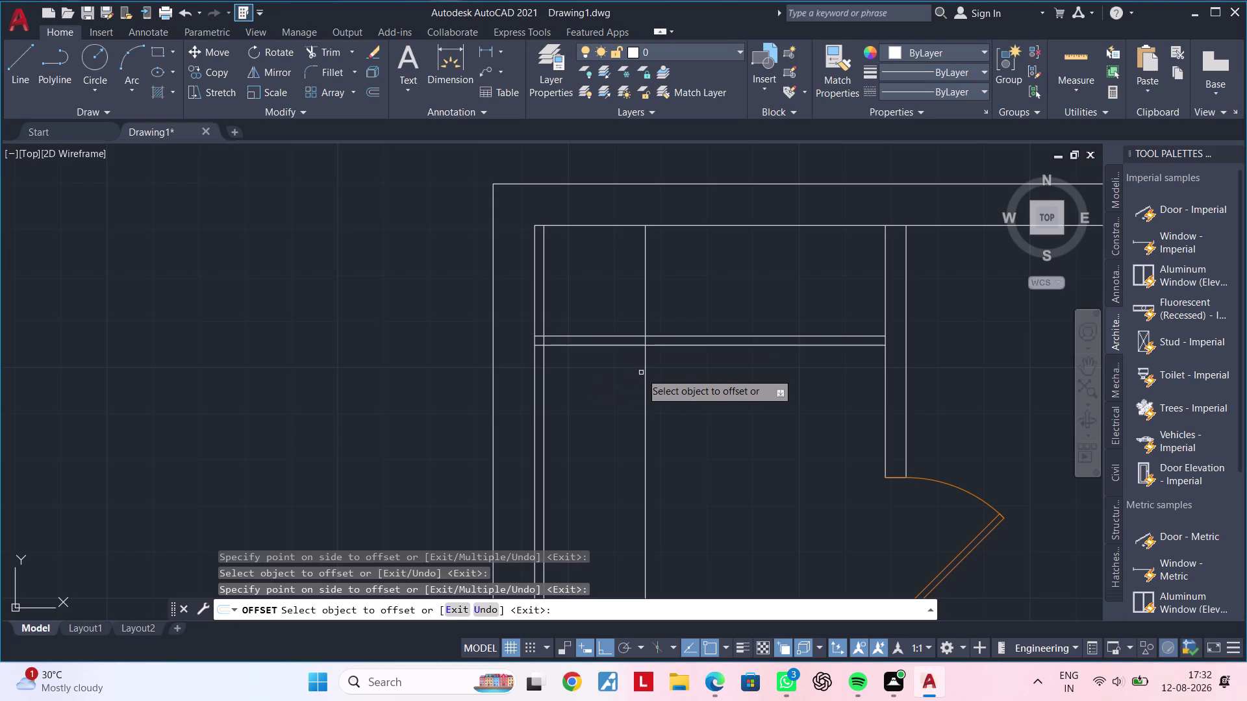
click(644, 372)
click(572, 381)
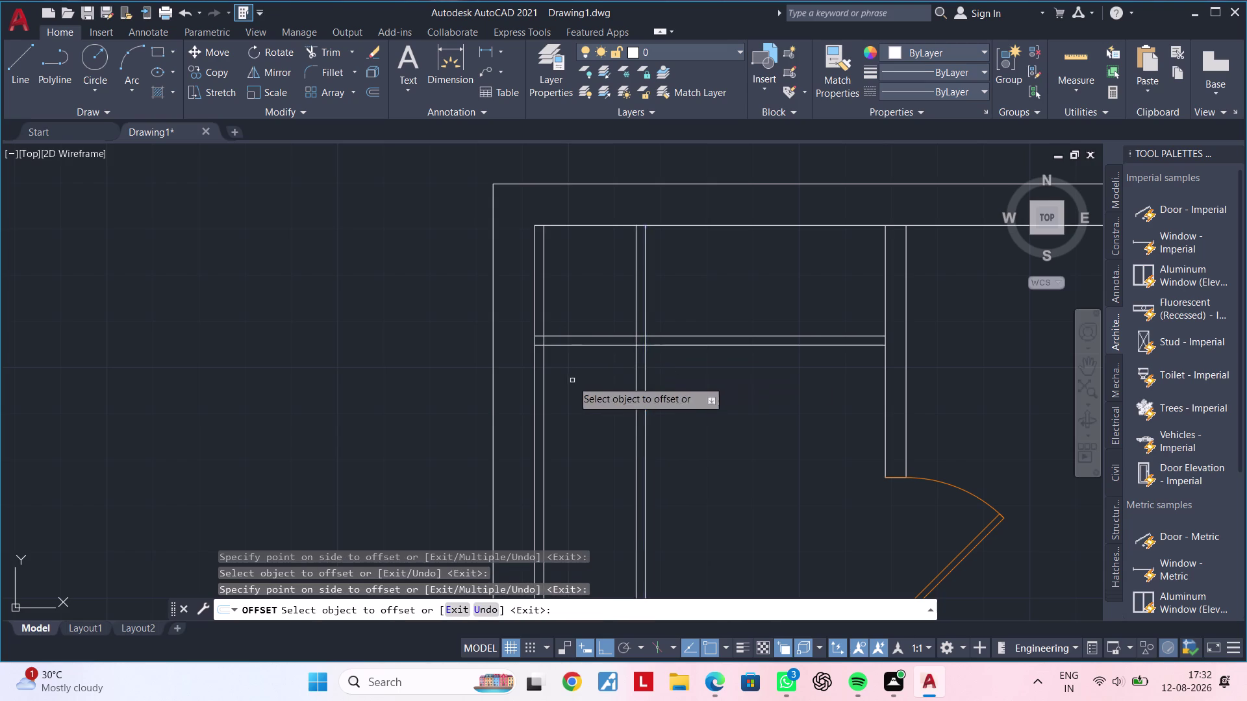
Offset the room's bottom line 2 inches upward.
scroll(down, 3)
middle_drag(582, 421, 581, 343)
scroll(up, 3)
scroll(up, 3)
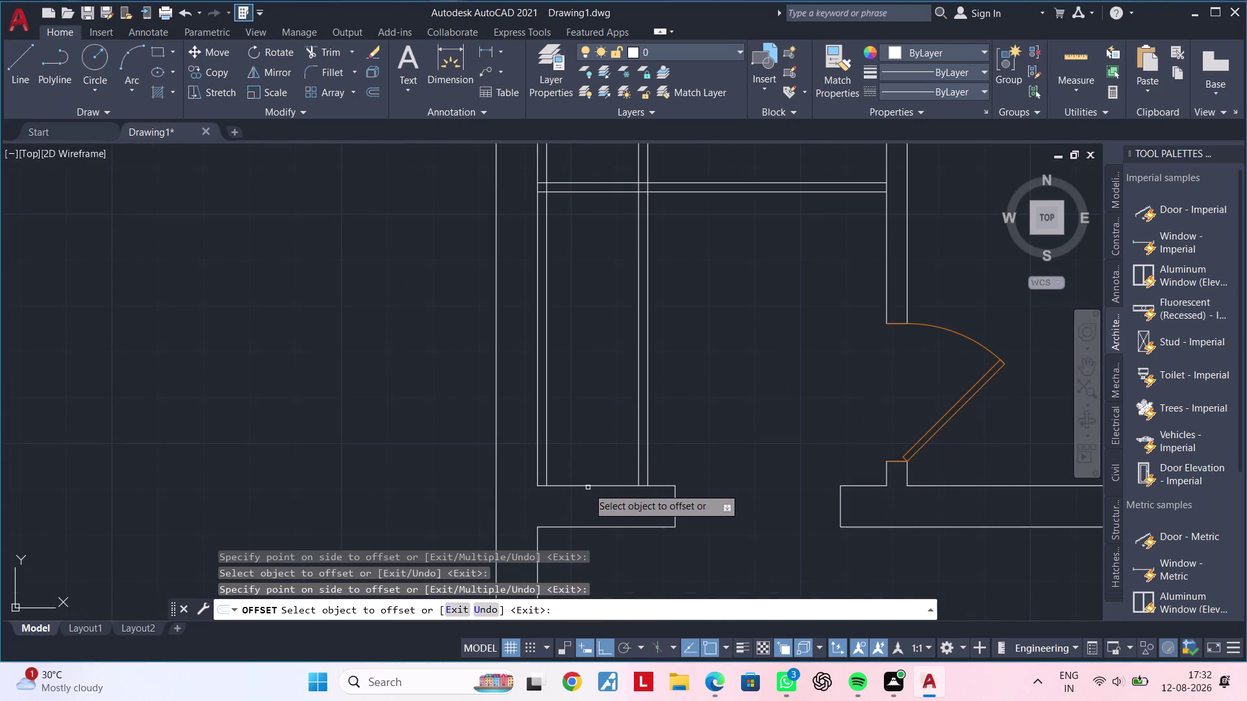
click(588, 485)
click(597, 448)
key(Escape)
key(Escape)
key(Escape)
key(Escape)
text(TR)
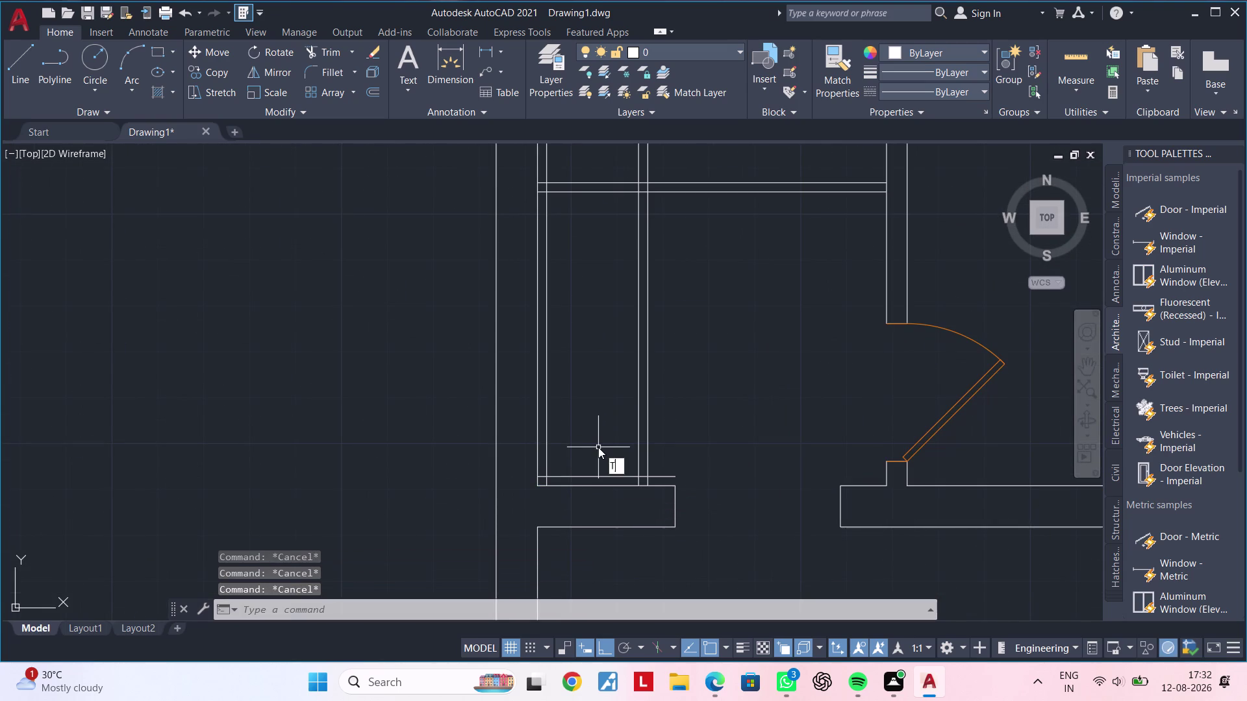
key(space)
Trim the overhanging offset-line ends at the rectangle's top and side corners.
middle_drag(576, 377, 562, 473)
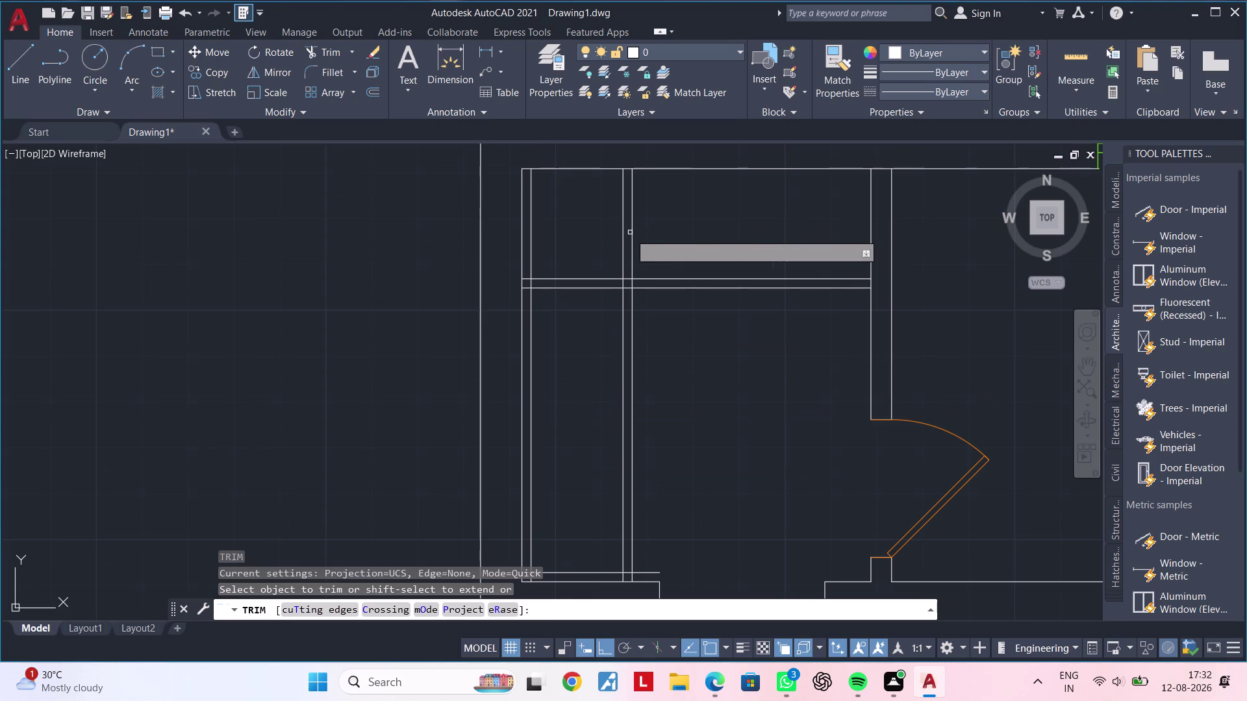
click(622, 236)
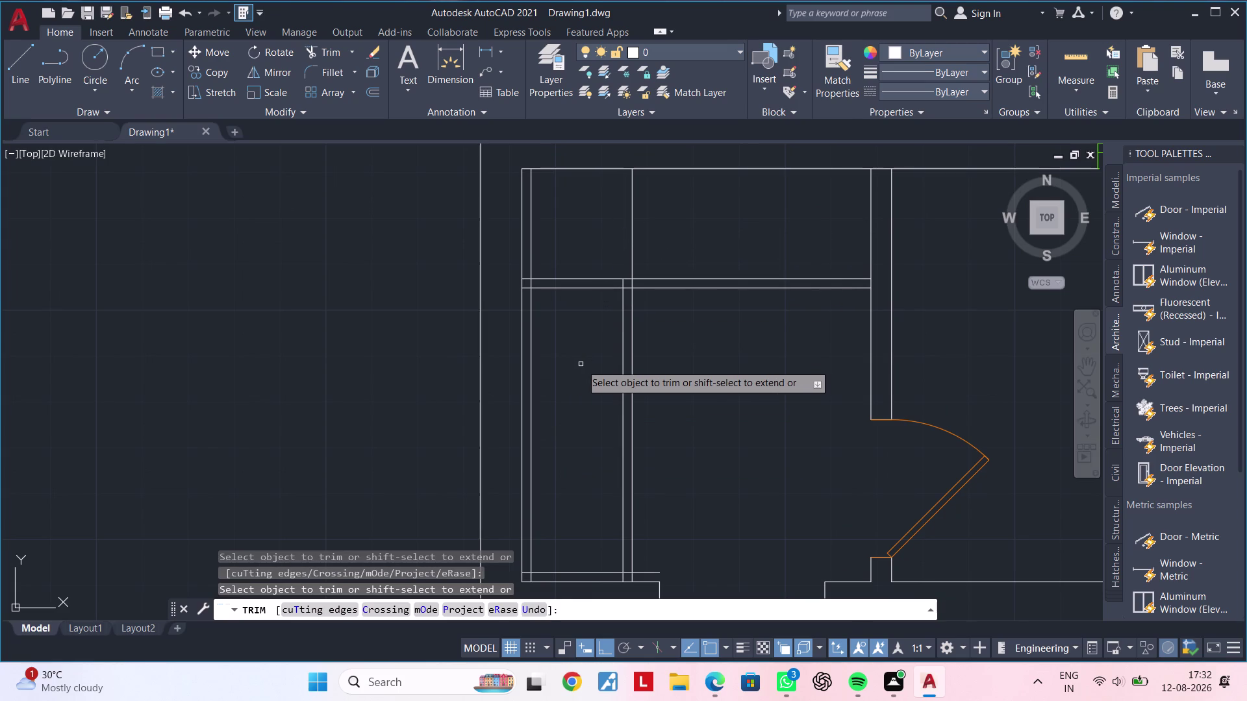
click(532, 246)
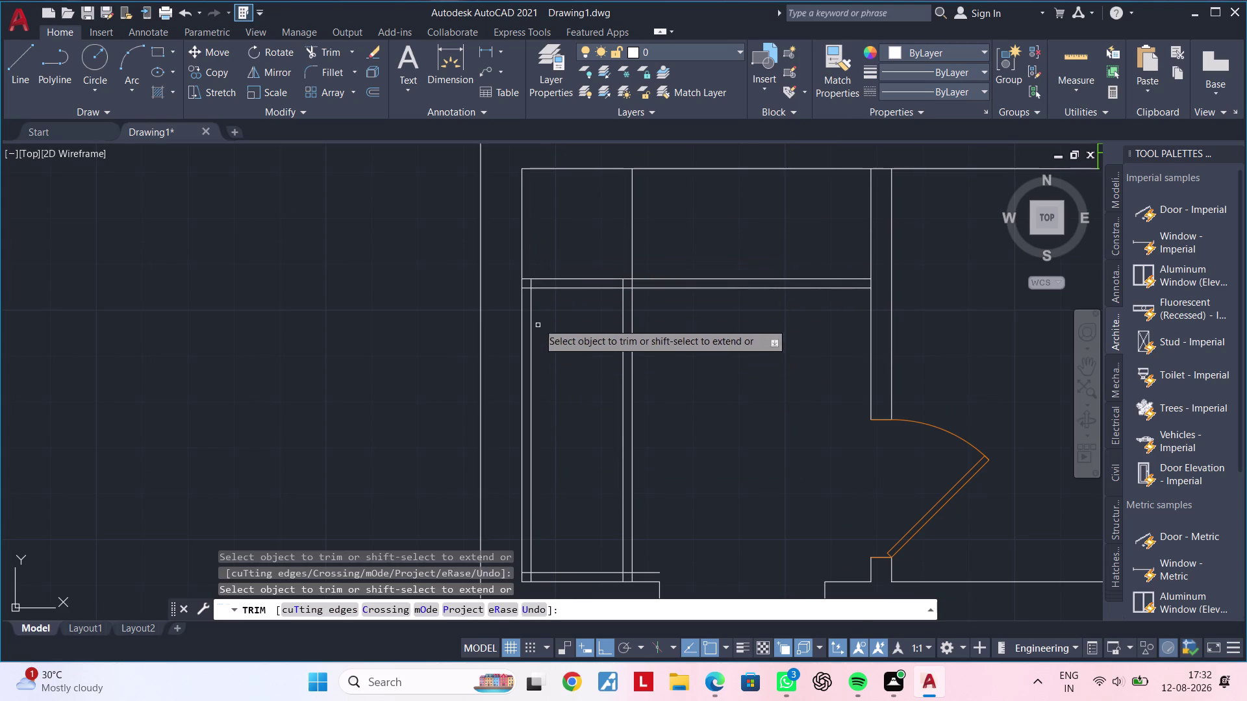
scroll(up, 3)
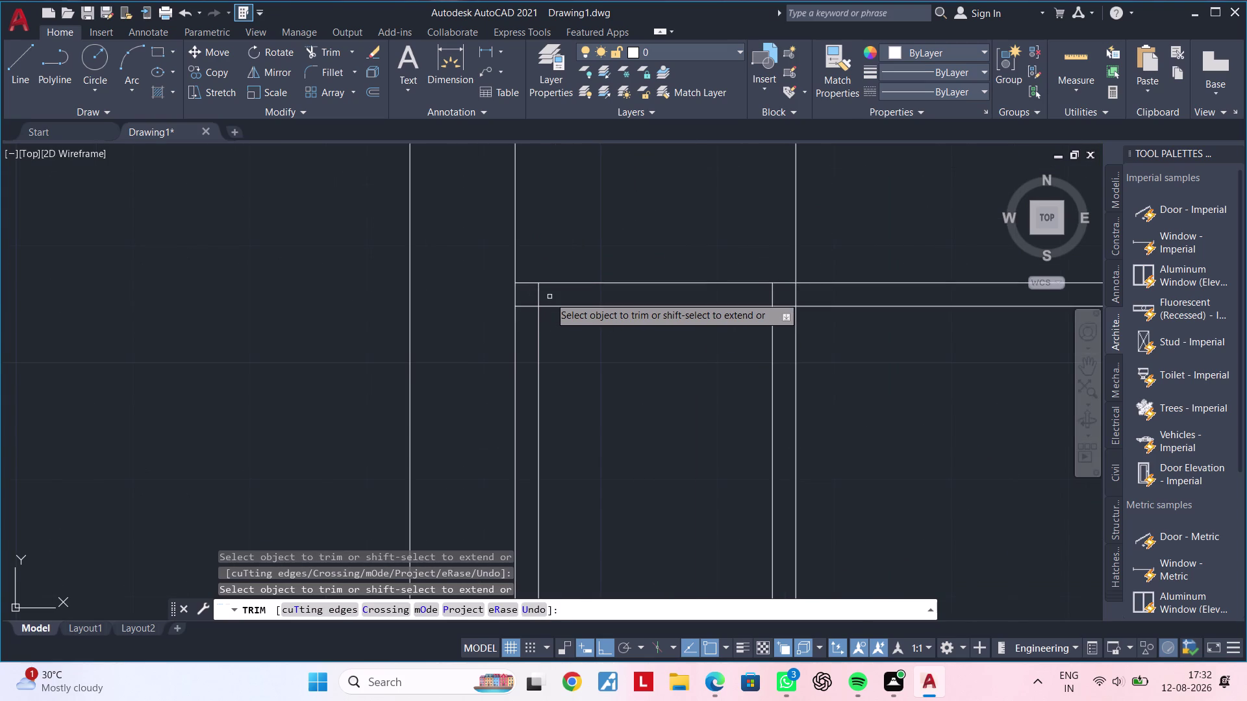
scroll(up, 3)
click(549, 296)
drag(539, 300, 514, 312)
drag(506, 318, 492, 333)
drag(493, 333, 549, 292)
scroll(down, 3)
scroll(up, 3)
drag(654, 287, 669, 291)
click(700, 298)
drag(699, 310, 699, 317)
drag(700, 320, 700, 327)
click(673, 293)
scroll(down, 3)
Trim the remaining overhanging ends at the rectangle's bottom corners.
middle_drag(579, 416, 599, 229)
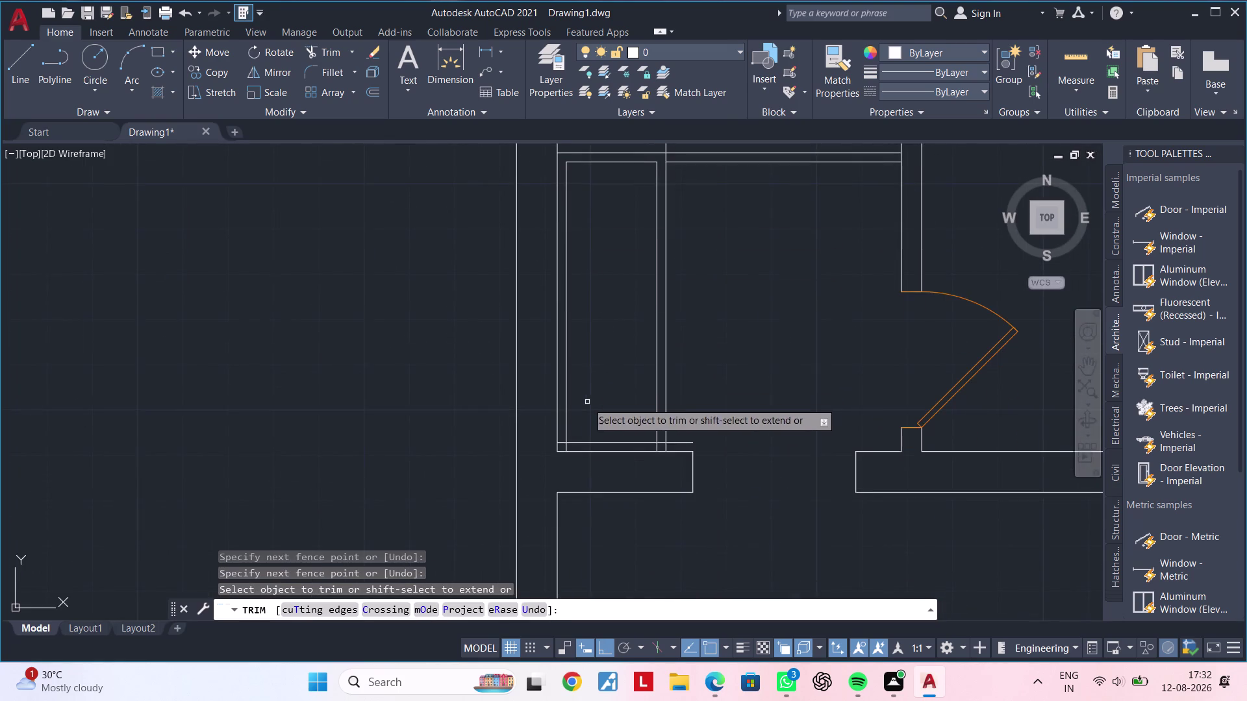
middle_drag(590, 386, 607, 290)
scroll(up, 3)
drag(570, 325, 615, 363)
scroll(down, 3)
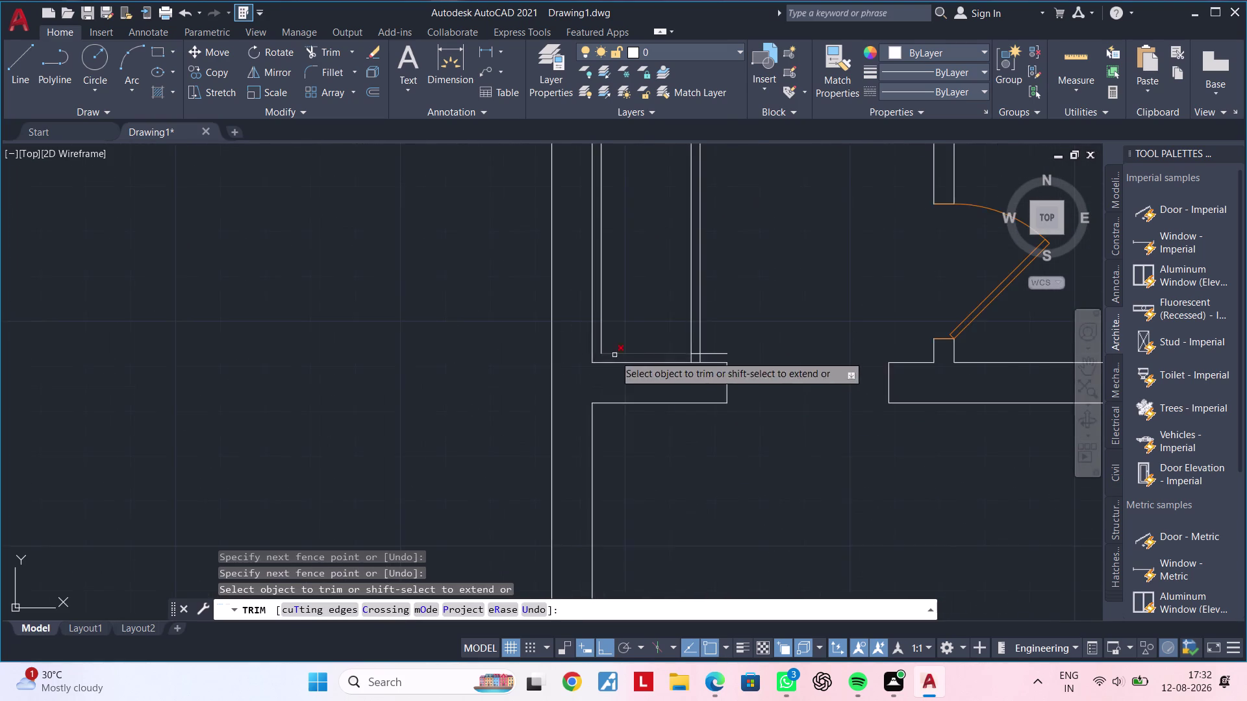
middle_drag(582, 360, 403, 361)
scroll(up, 3)
drag(468, 348, 498, 318)
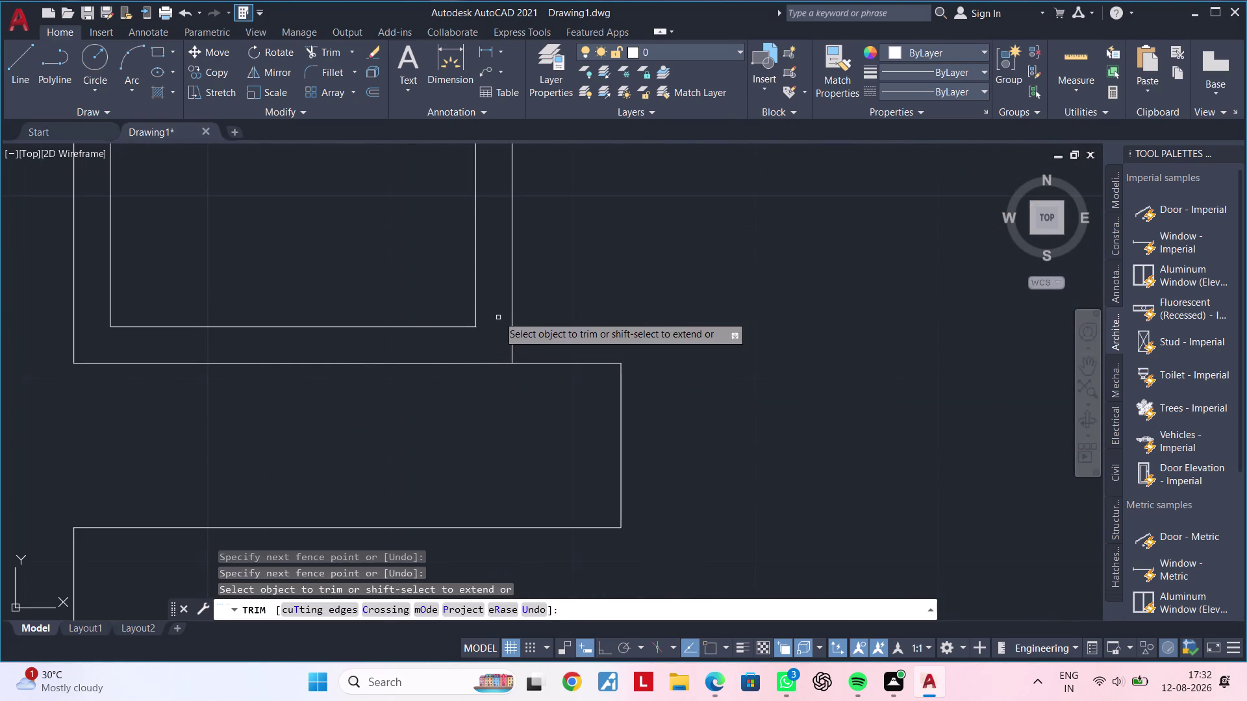
scroll(down, 3)
click(515, 335)
key(Escape)
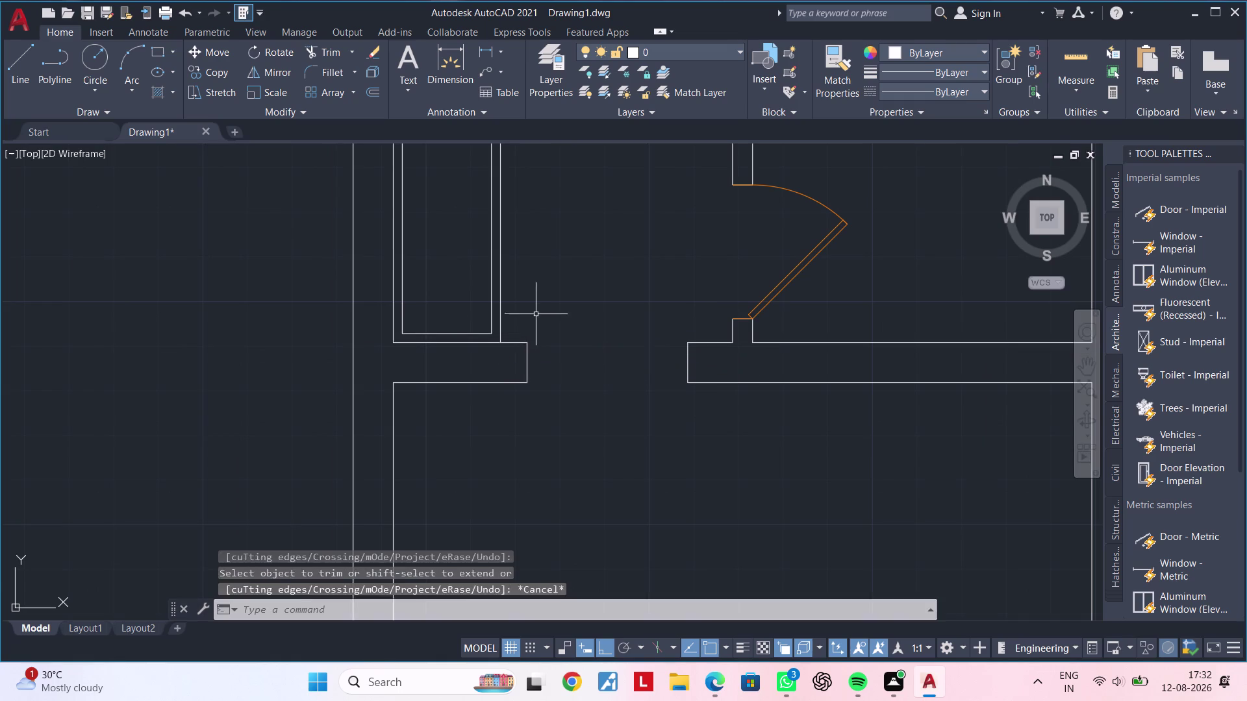
Pan toward the small room's top and delete the stray leftover line there.
key(Escape)
scroll(down, 3)
middle_drag(546, 299, 568, 365)
key(Escape)
scroll(up, 3)
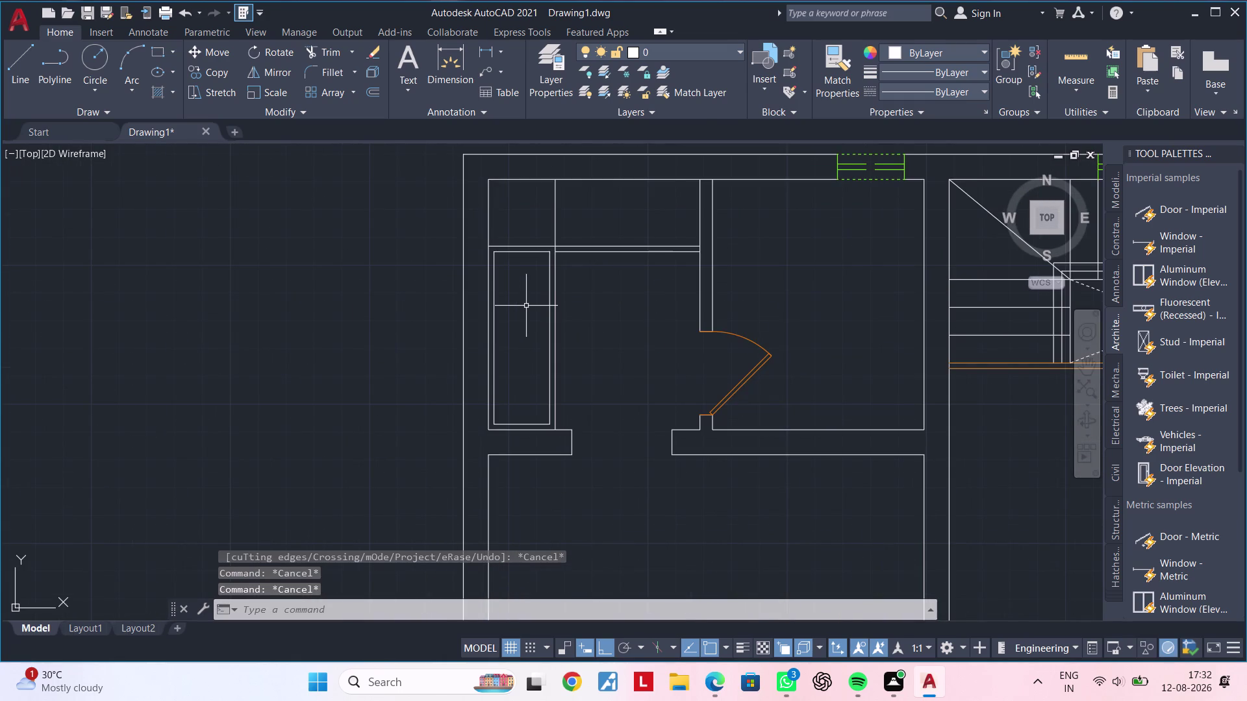
key(Escape)
key(Escape)
key(Escape)
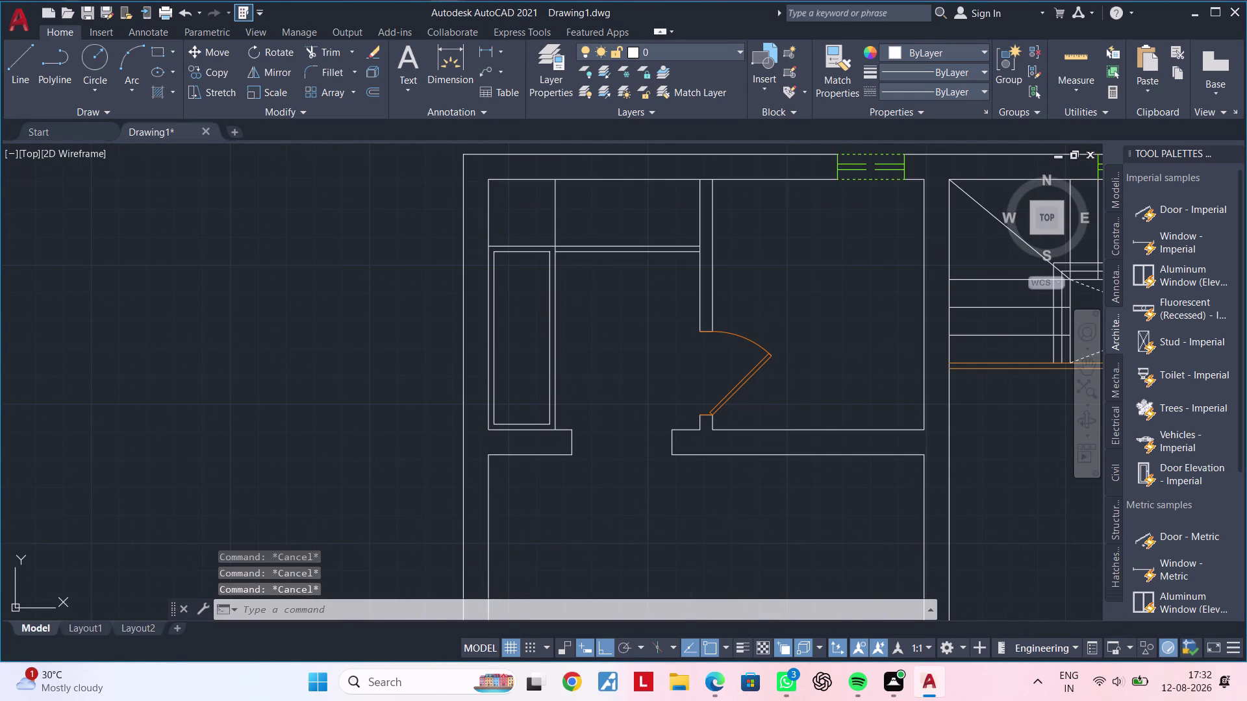
middle_drag(609, 381, 612, 393)
key(Escape)
key(Escape)
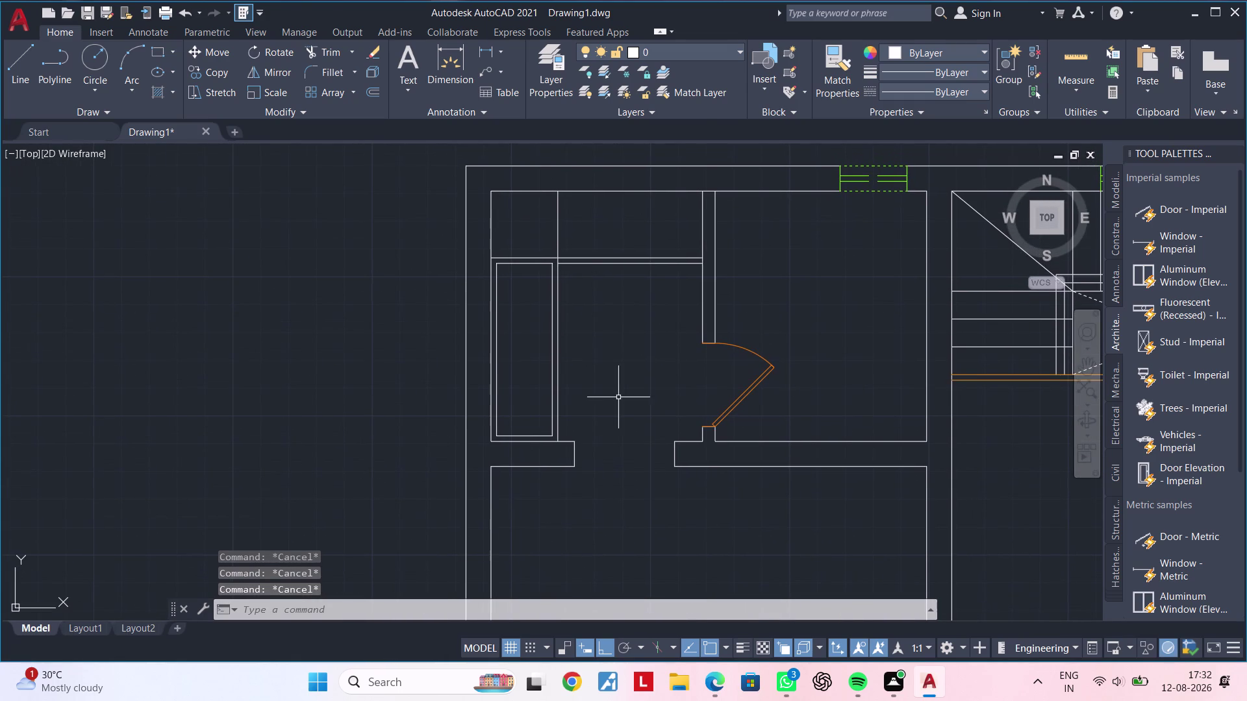
middle_drag(608, 402, 594, 355)
key(Escape)
key(Escape)
middle_drag(594, 360, 661, 351)
key(Escape)
key(Escape)
middle_drag(668, 379, 655, 414)
key(Escape)
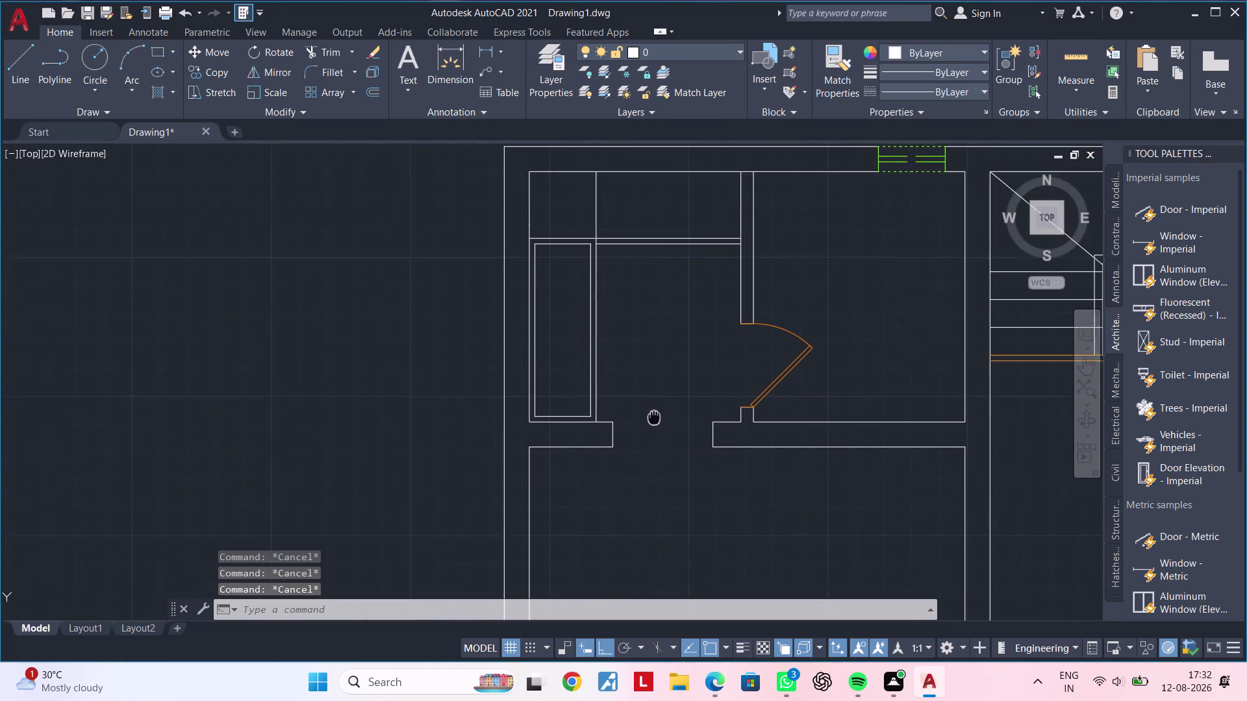
middle_drag(655, 414, 653, 427)
middle_drag(630, 383, 661, 378)
scroll(up, 3)
middle_drag(623, 332, 597, 423)
key(Escape)
key(Escape)
middle_drag(593, 390, 571, 404)
key(Escape)
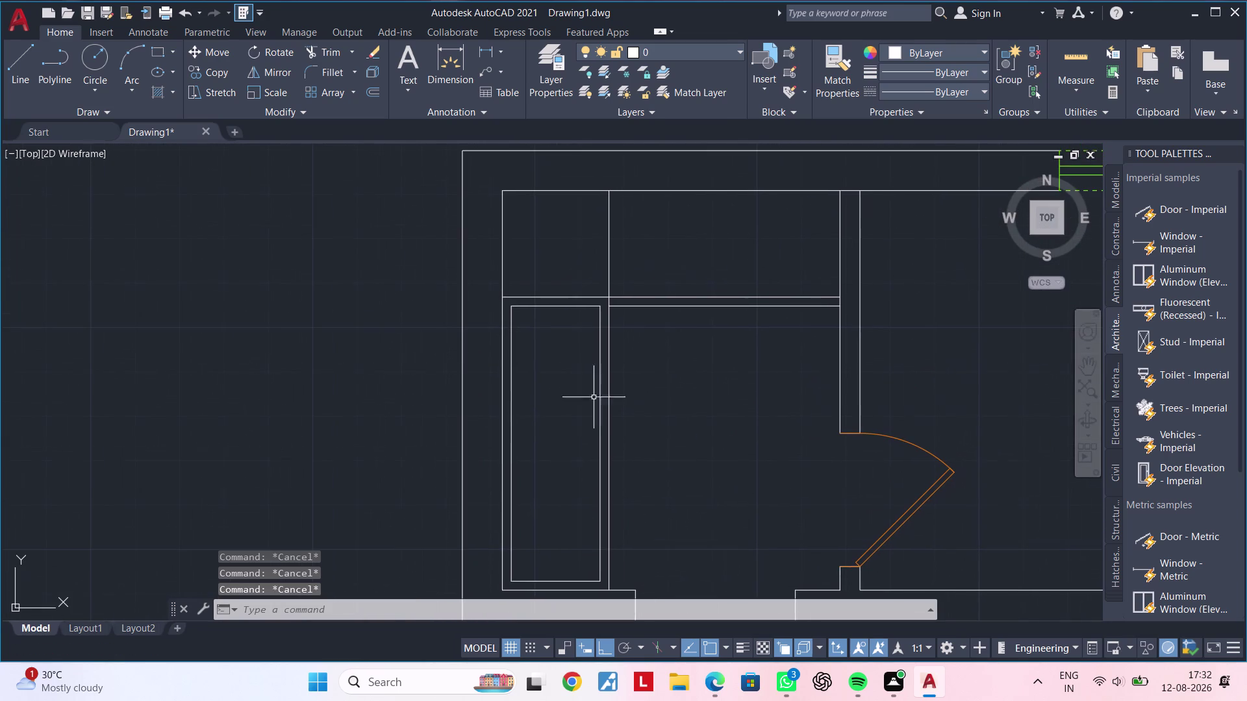
key(Escape)
middle_drag(635, 391, 632, 396)
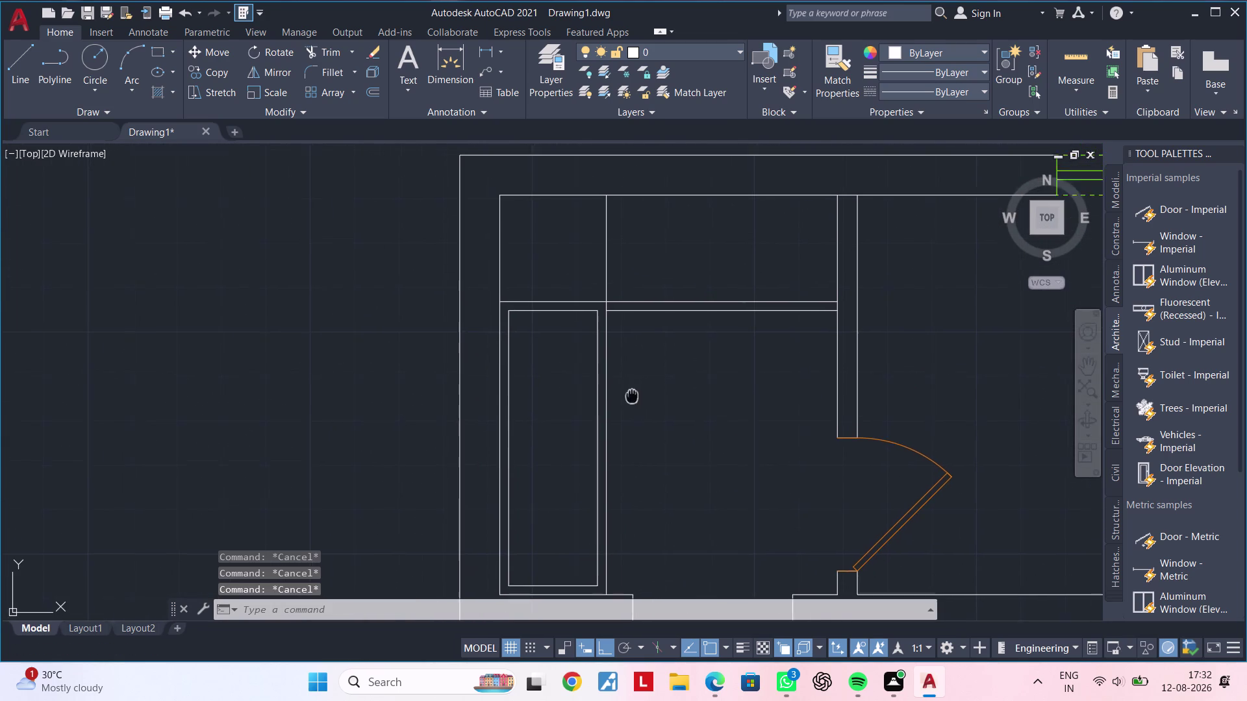
middle_drag(632, 396, 616, 418)
click(631, 334)
key(Delete)
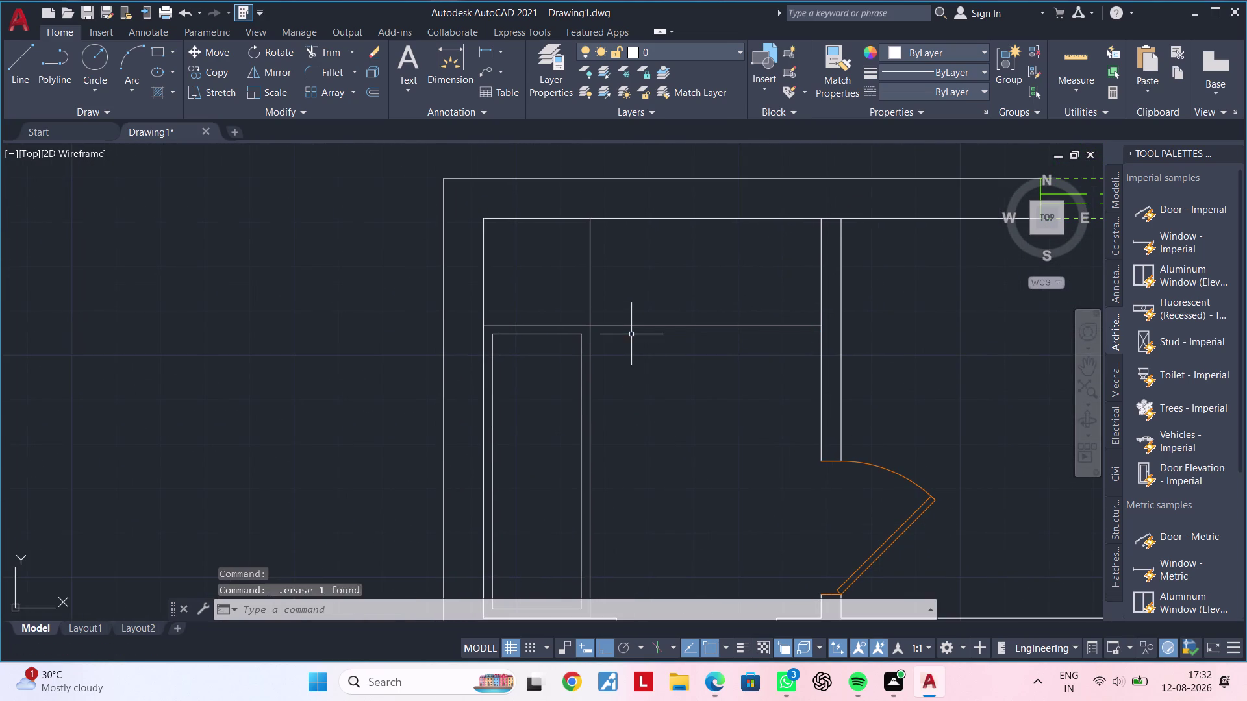
key(Escape)
key(Escape)
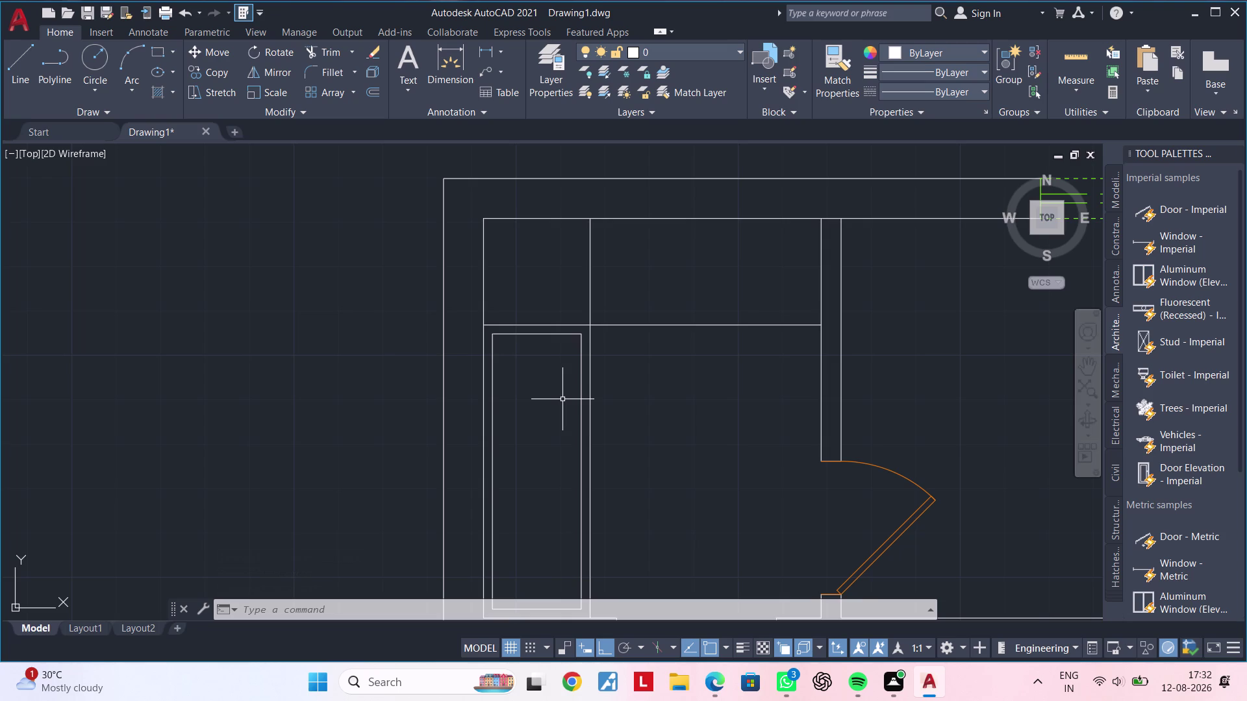
key(Escape)
key(Escape)
key(Escape)
key(Escape)
text(OF)
key(space)
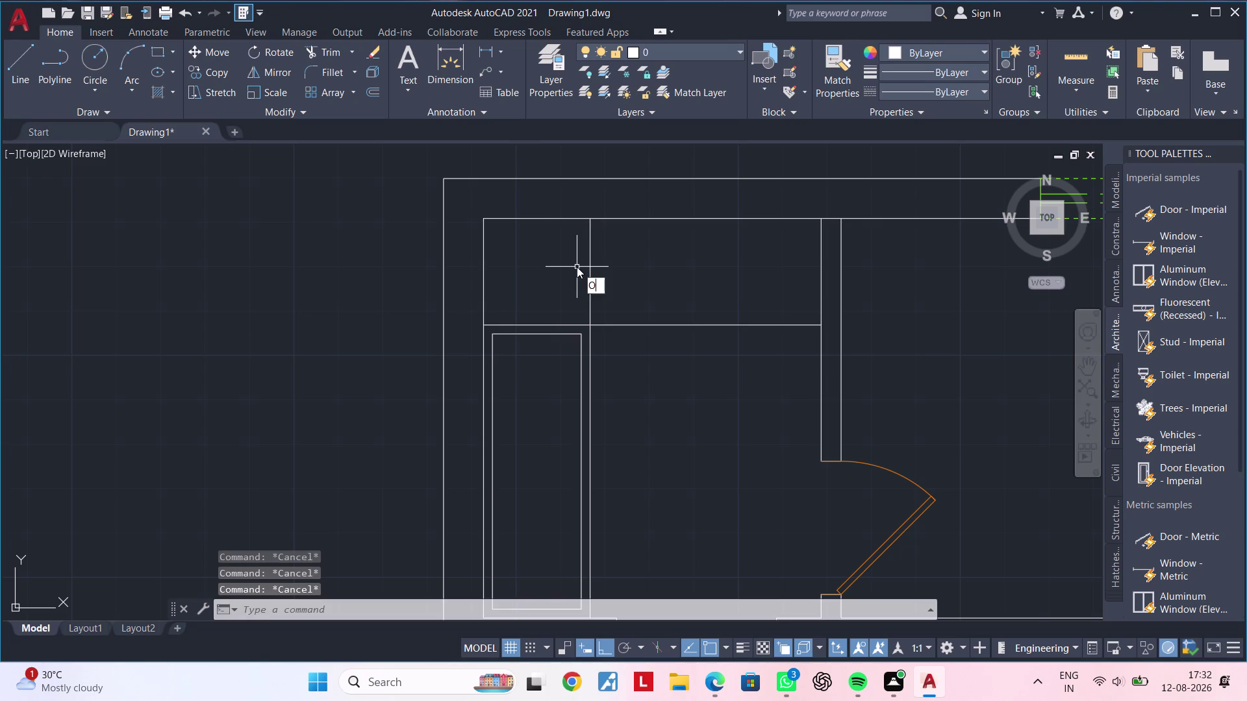
text(1')
key(Return)
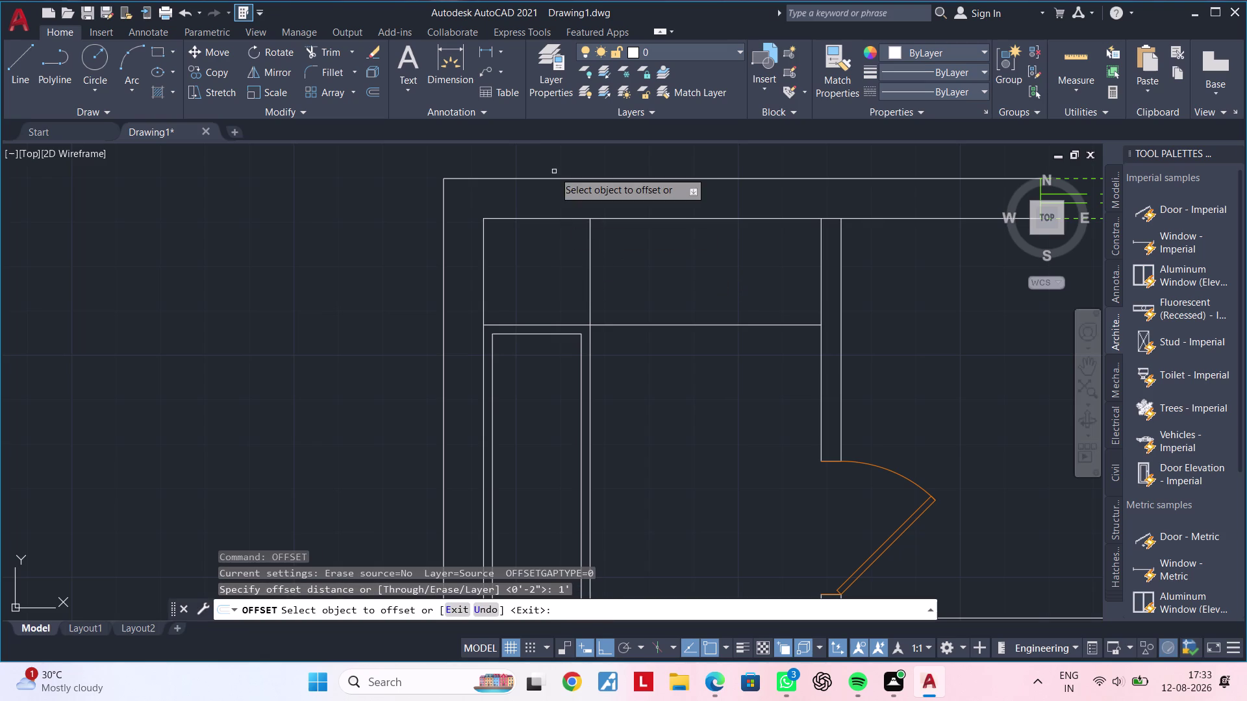
click(483, 265)
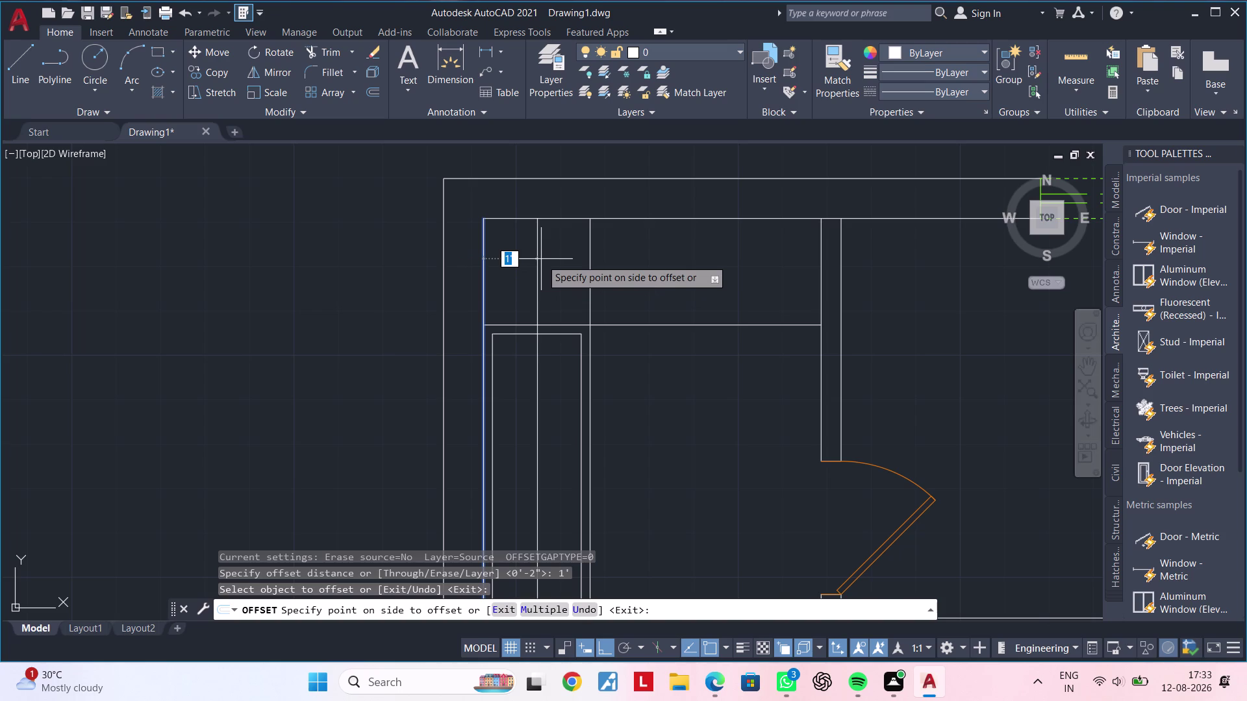
key(Escape)
key(Escape)
key(Escape)
scroll(down, 3)
middle_drag(552, 261, 526, 224)
key(Escape)
key(Escape)
middle_drag(589, 352, 535, 275)
key(Escape)
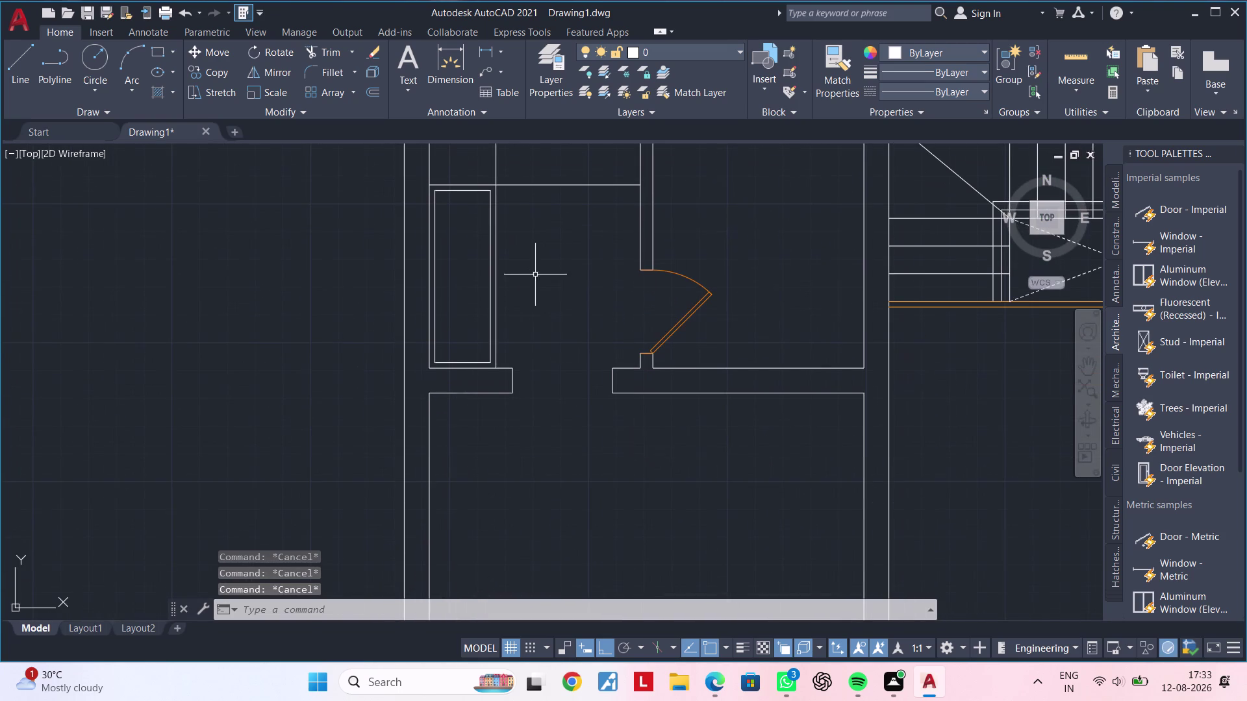
Pan and zoom to center the wall stub beside the orange door.
key(Escape)
middle_drag(560, 302, 488, 308)
scroll(down, 3)
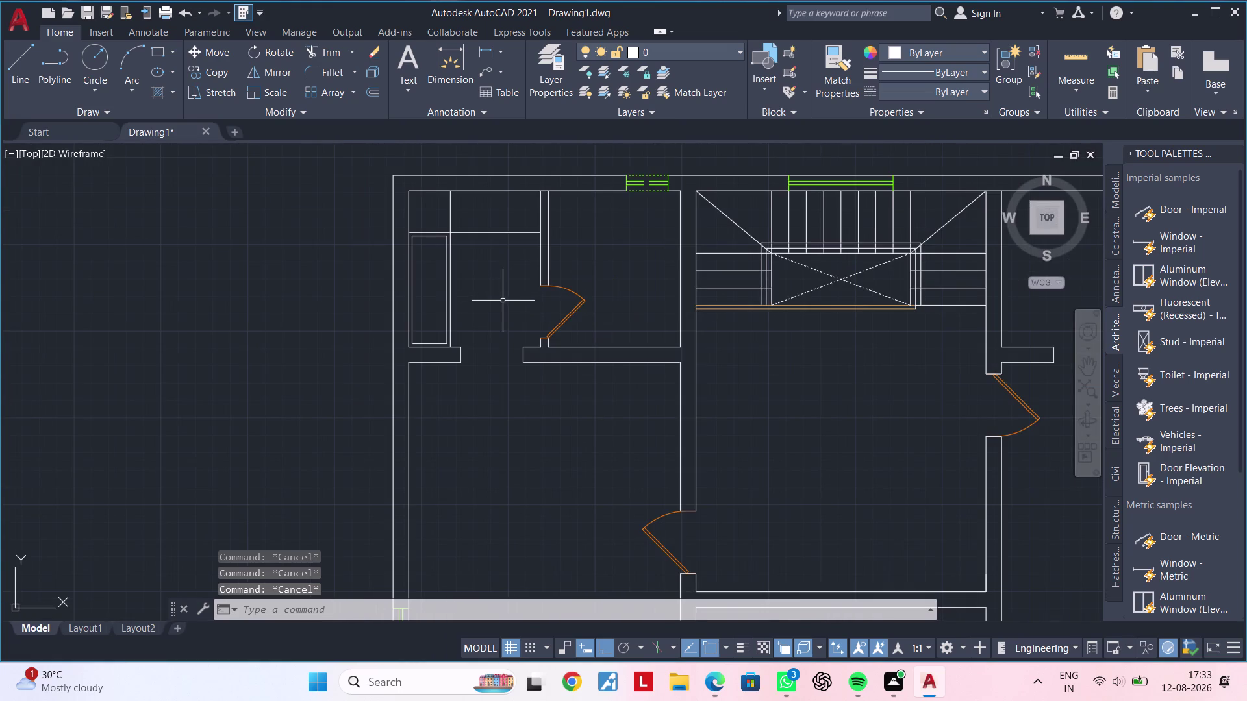
middle_drag(502, 301, 436, 298)
scroll(up, 3)
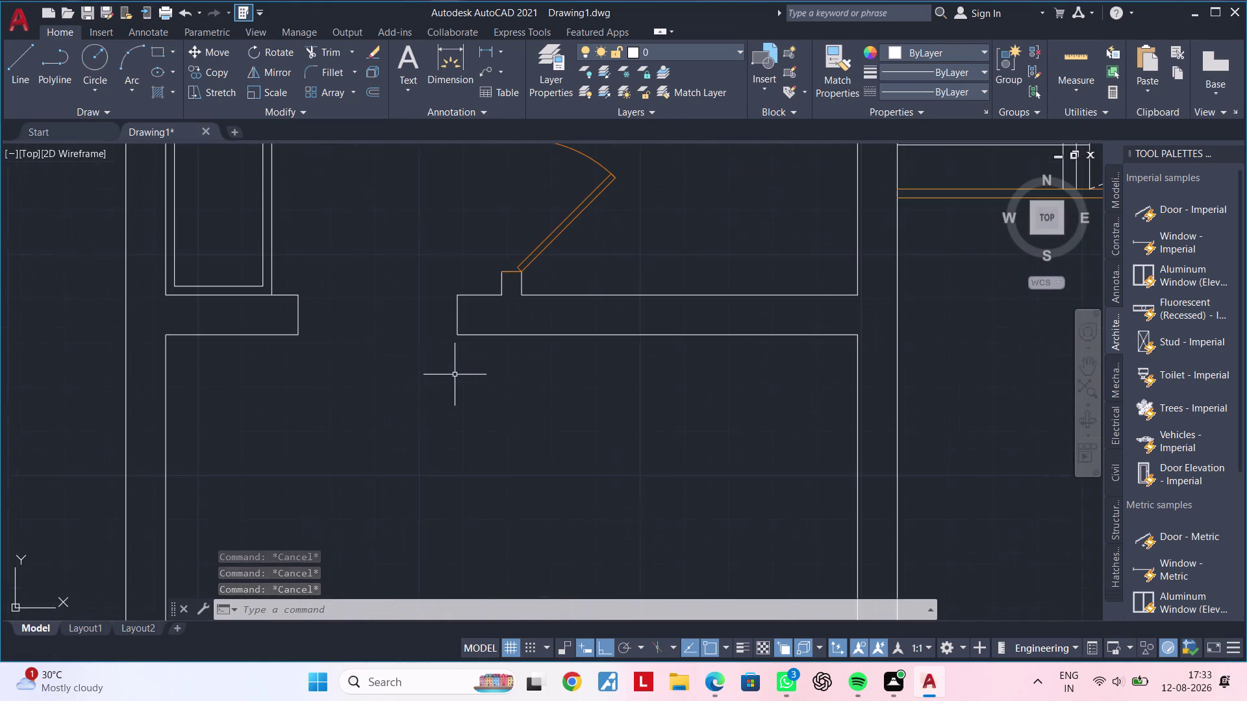
middle_drag(440, 346, 440, 380)
scroll(up, 3)
middle_drag(445, 364, 448, 382)
key(Escape)
key(Escape)
key(Escape)
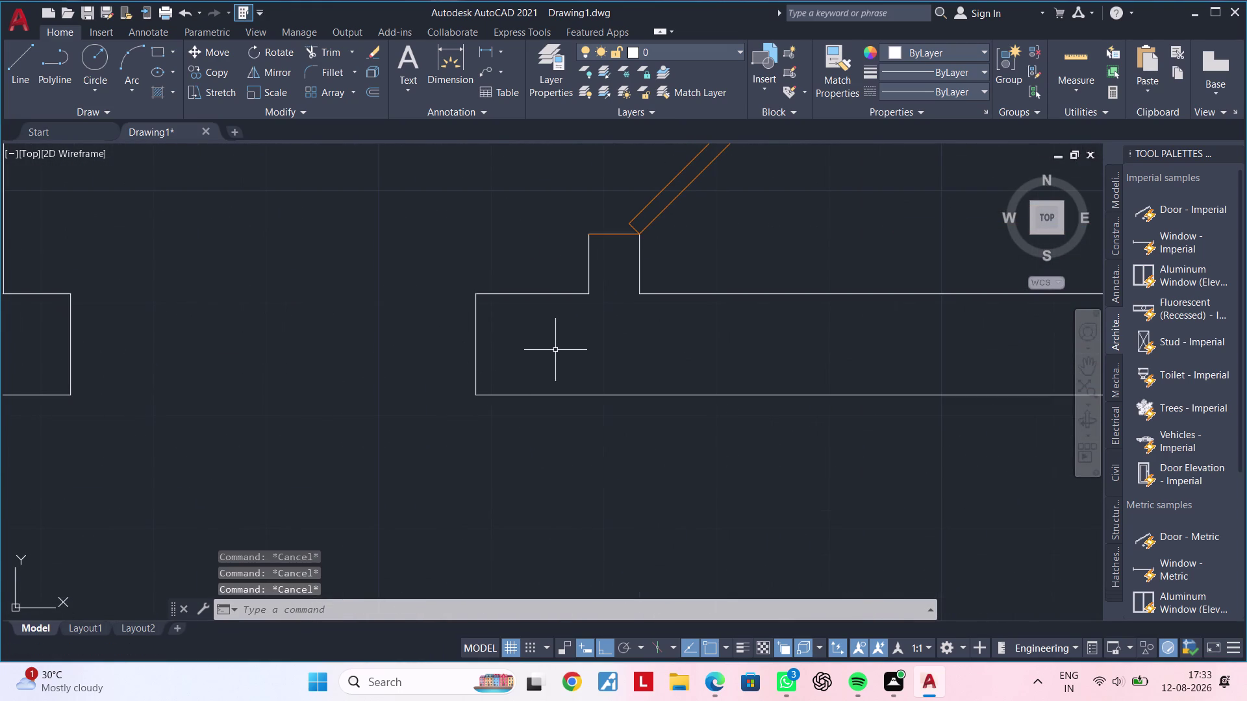
Begin a line at the wall corner, then cancel it.
key(l)
key(space)
click(589, 298)
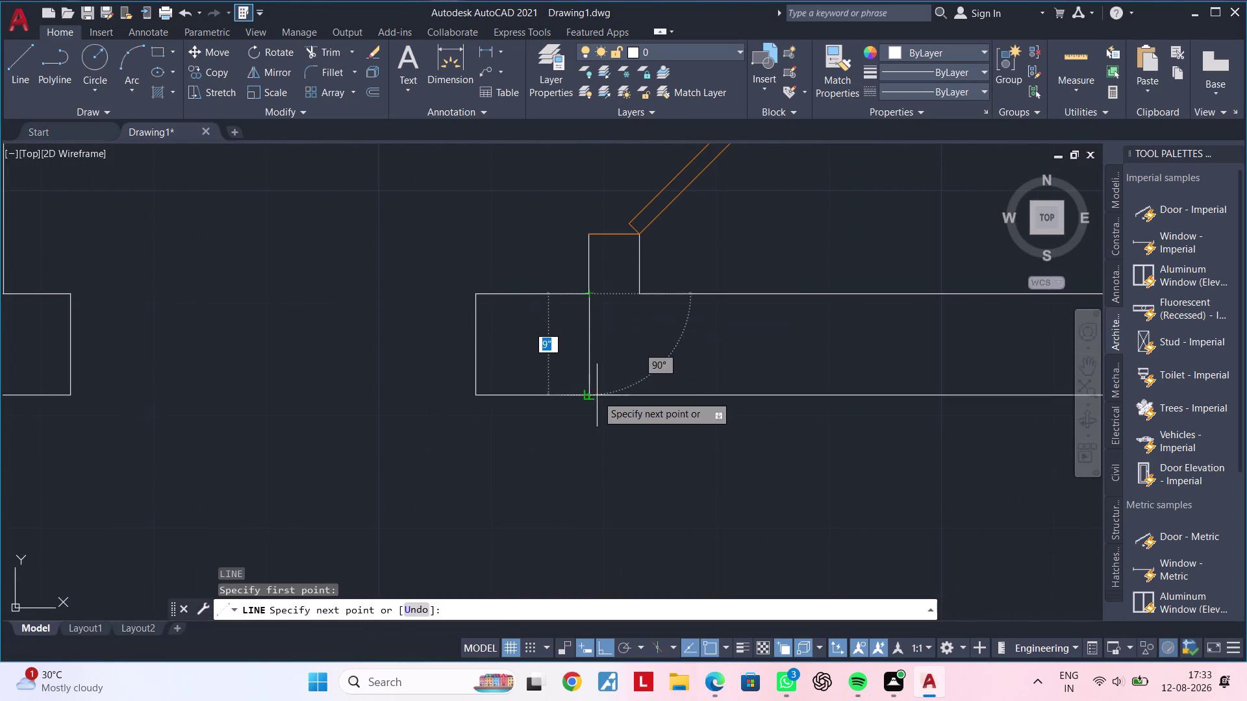
click(589, 395)
key(Escape)
key(Escape)
key(Escape)
Offset the door jamb line 5" to the left.
text(OD)
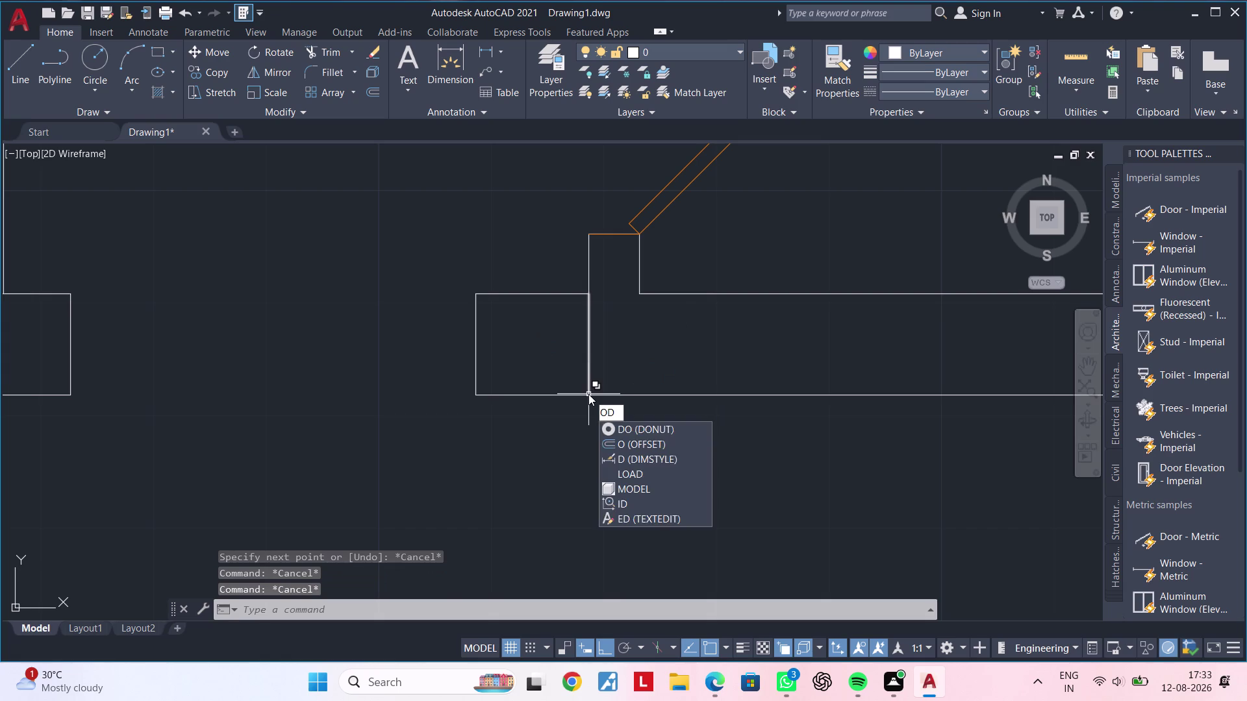
key(Escape)
key(Escape)
key(Escape)
text(OF)
key(space)
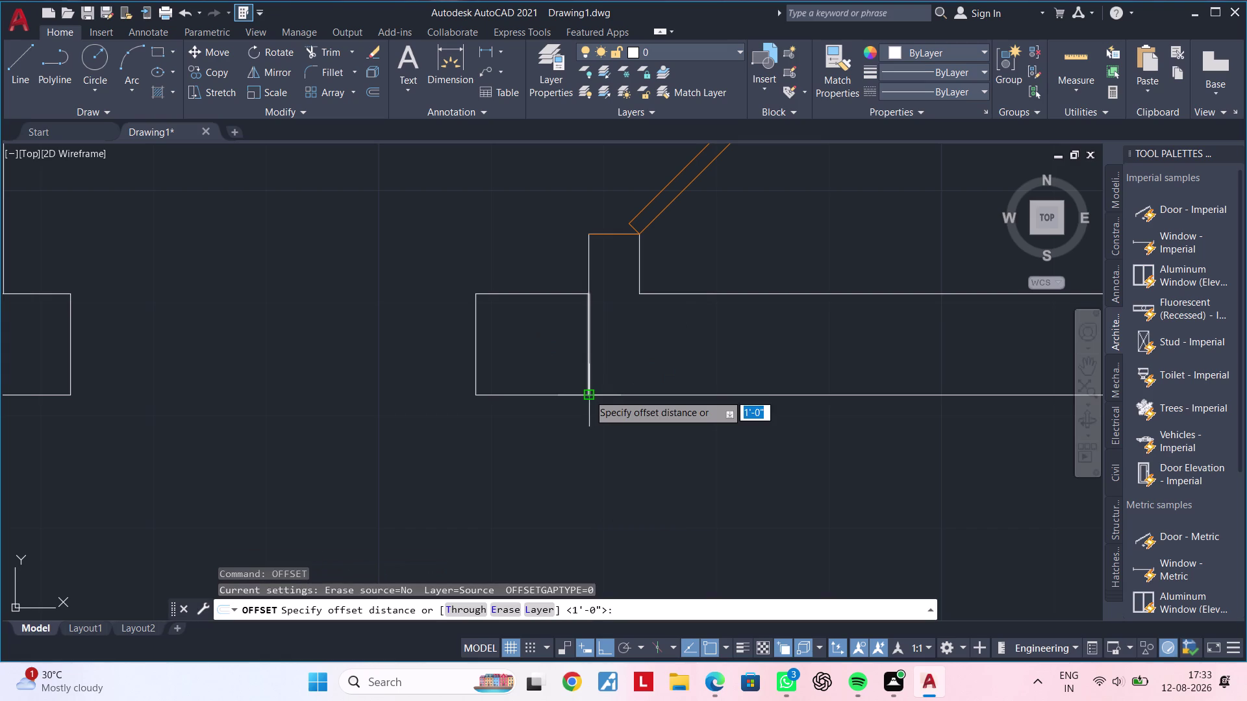
text(5)
key(shift+quotedbl)
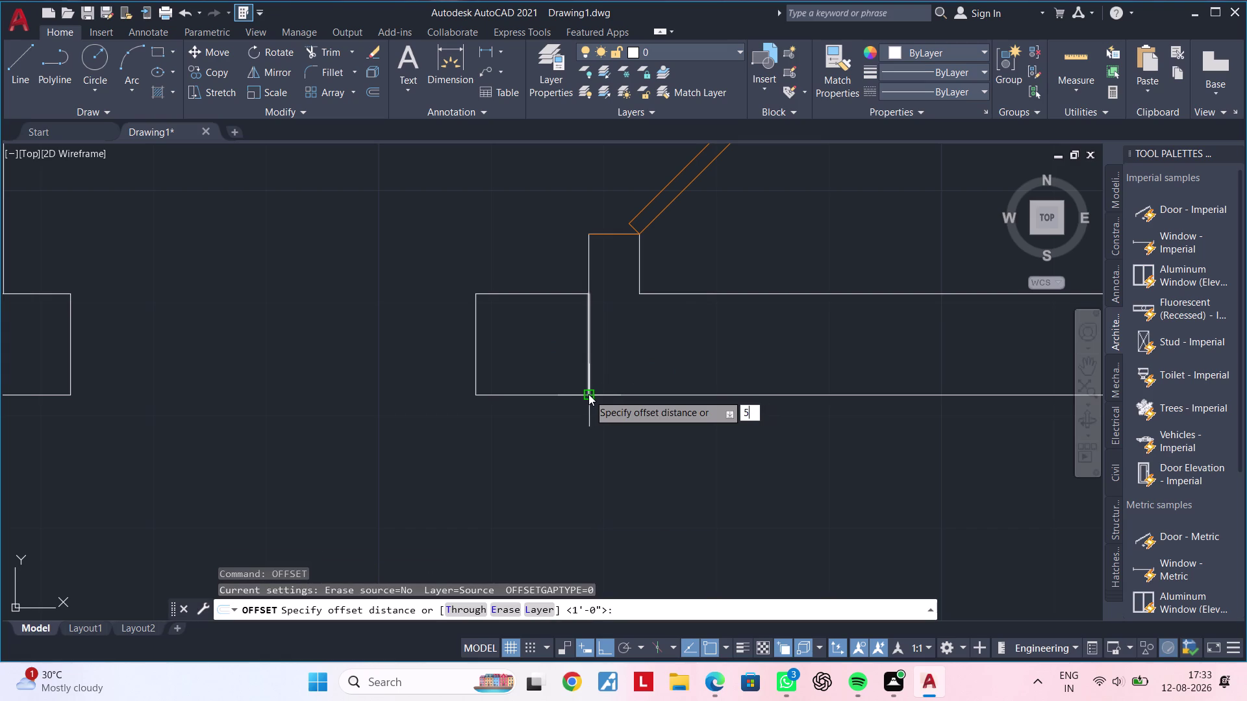
key(Return)
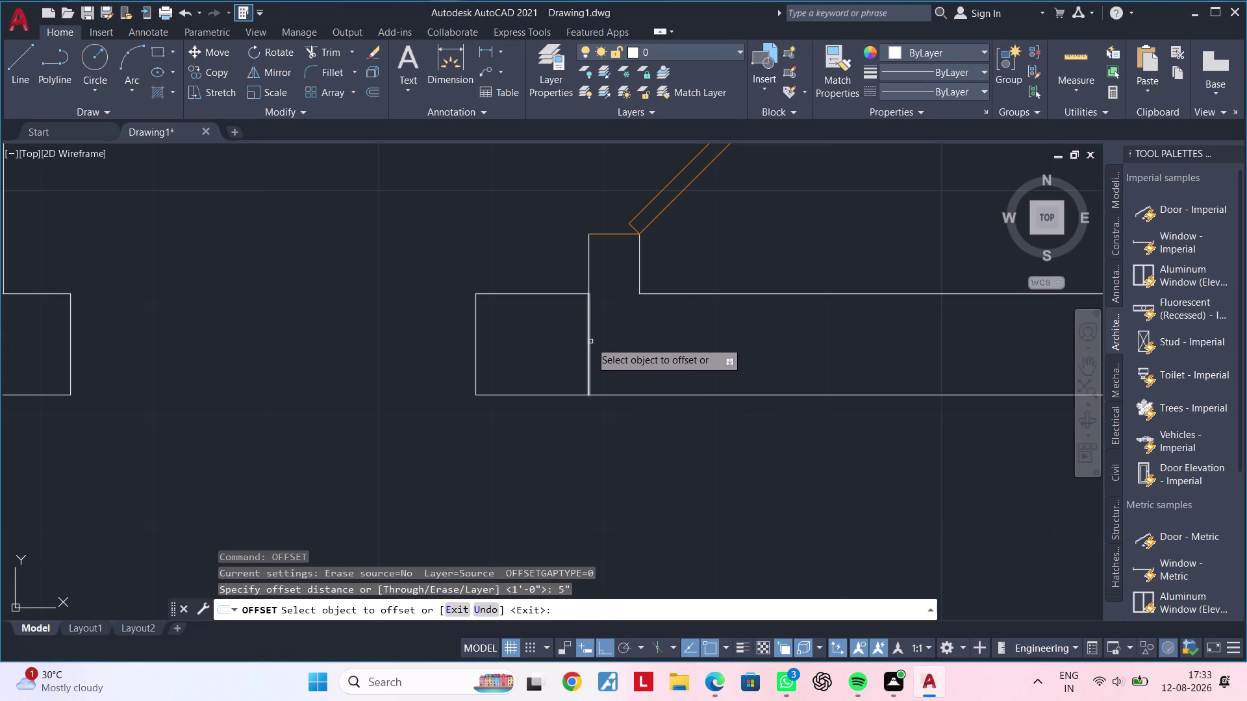
click(590, 341)
click(520, 348)
key(Escape)
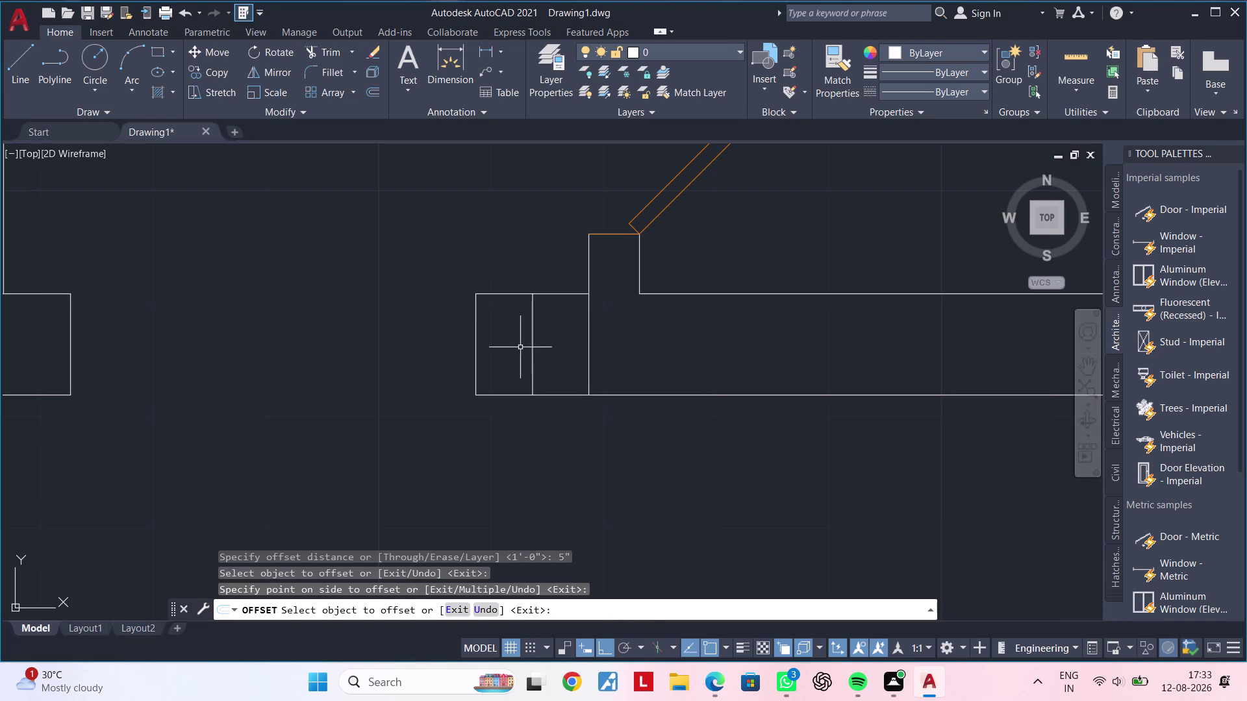
key(Escape)
Trim the wall line segments left of the offset copy.
text(TR)
key(space)
drag(501, 299, 501, 379)
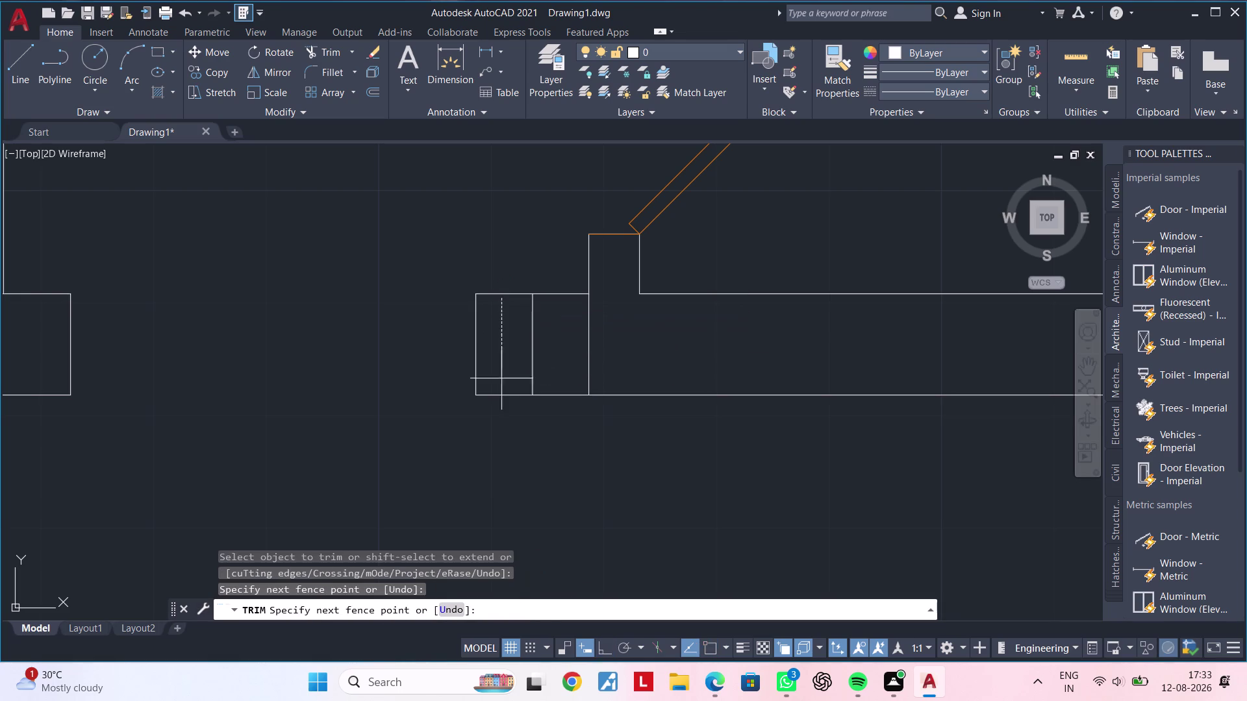
drag(502, 379, 495, 422)
click(495, 422)
key(Escape)
drag(509, 271, 510, 282)
key(Escape)
key(Escape)
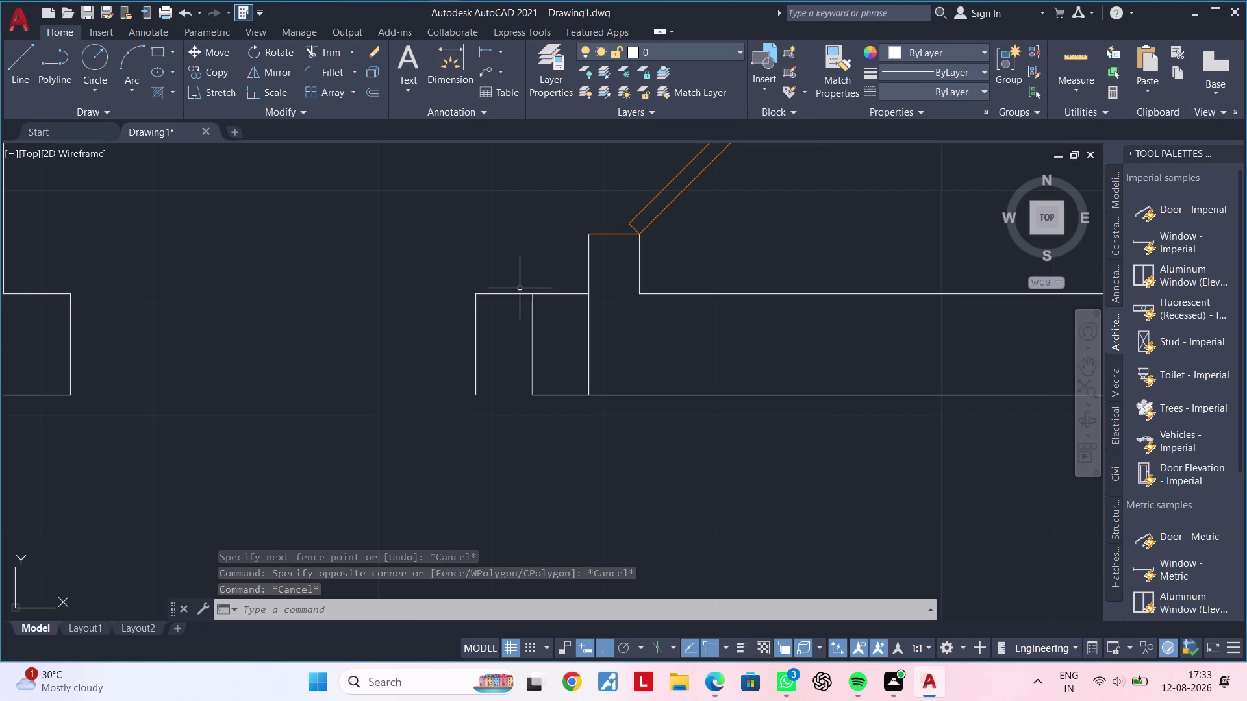
Trim the leftover top wall segment.
key(Escape)
key(Escape)
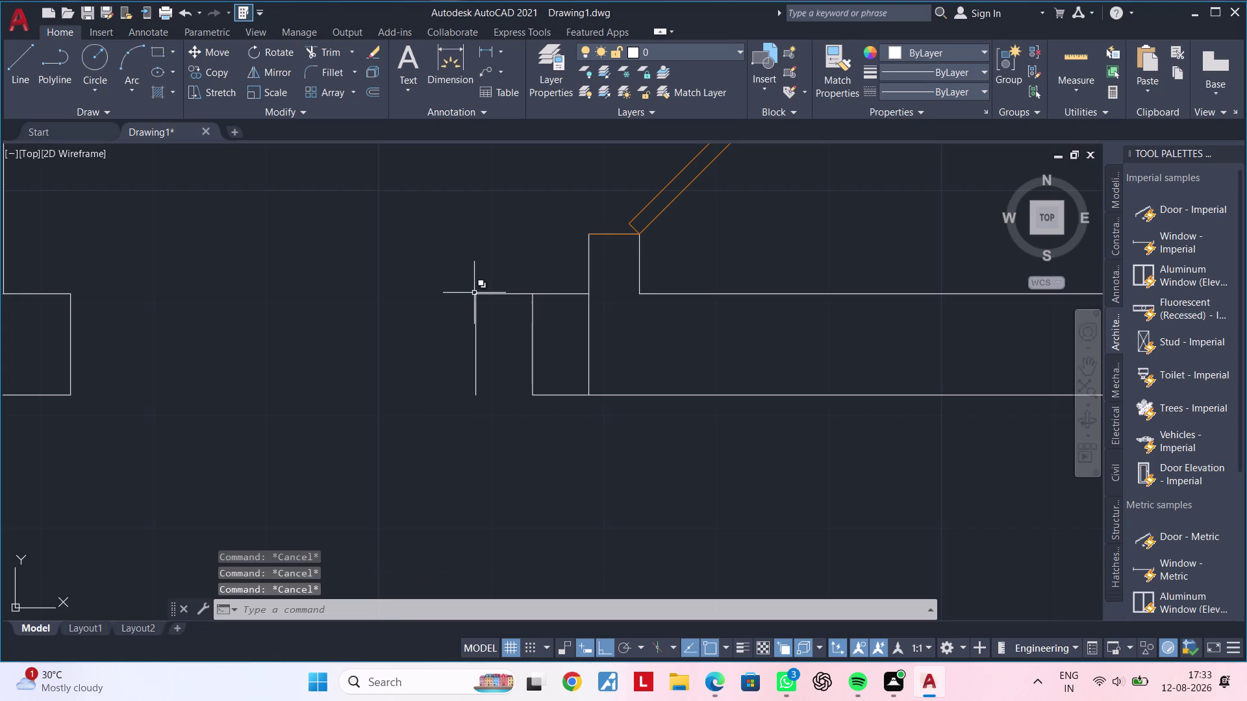
key(t)
key(r)
key(space)
drag(496, 280, 506, 333)
key(Escape)
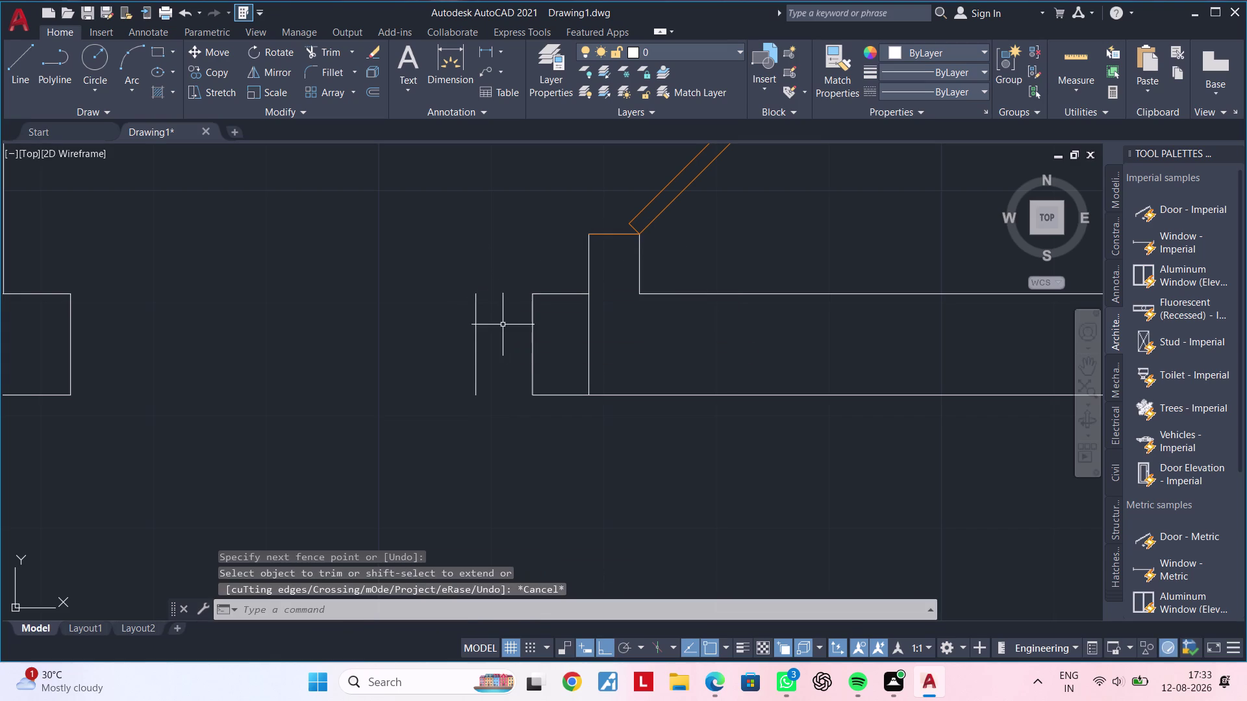
Delete the old wall end line and pan out to see the doorway.
drag(502, 324, 439, 340)
click(437, 340)
key(Delete)
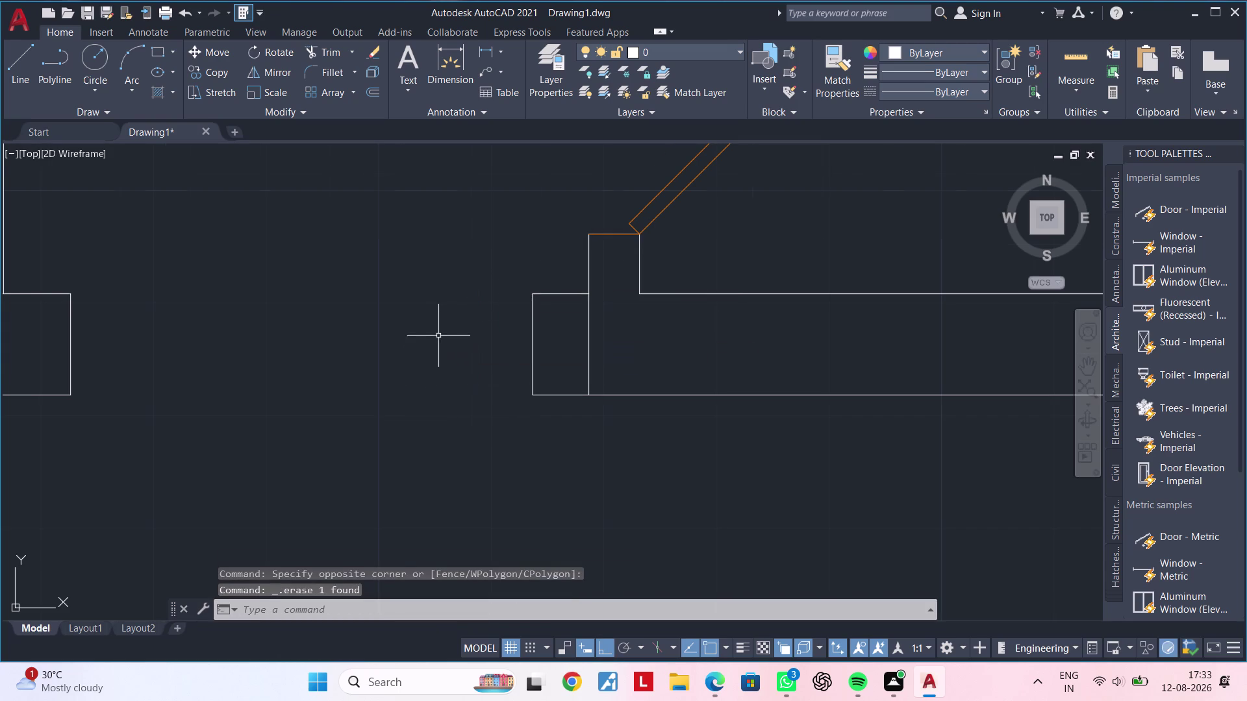
scroll(down, 3)
middle_drag(424, 371, 429, 411)
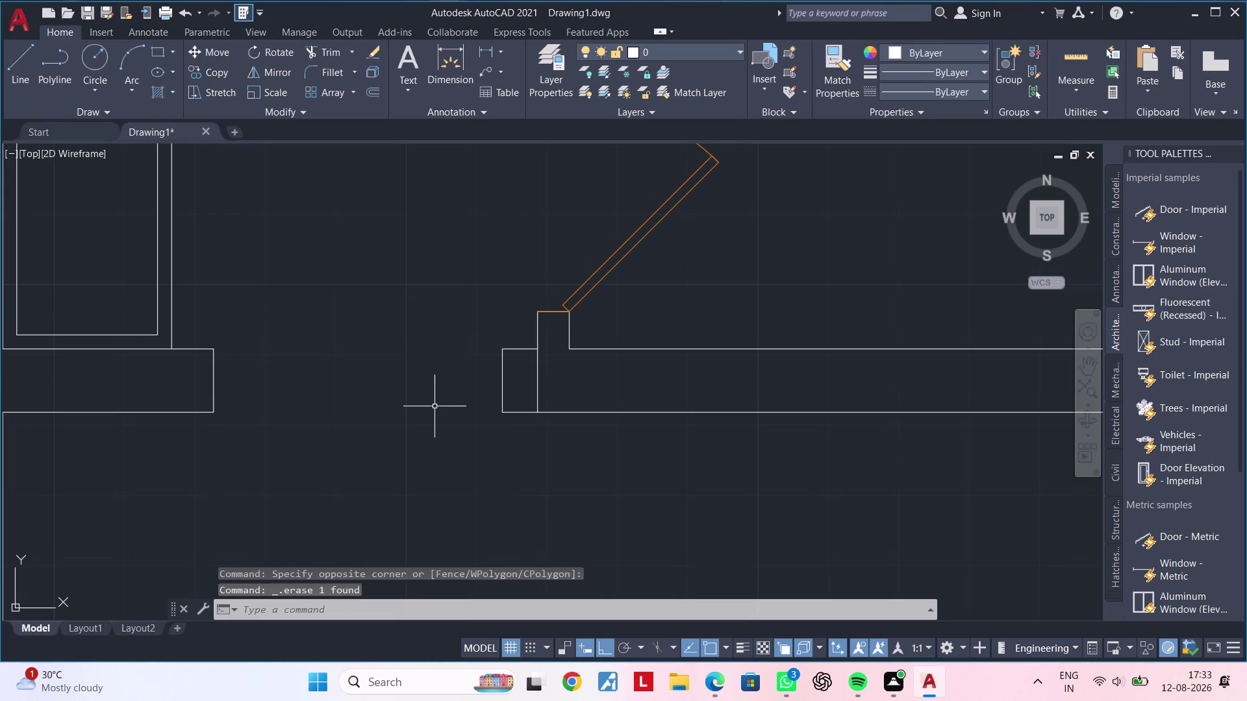
key(Escape)
key(Escape)
key(Escape)
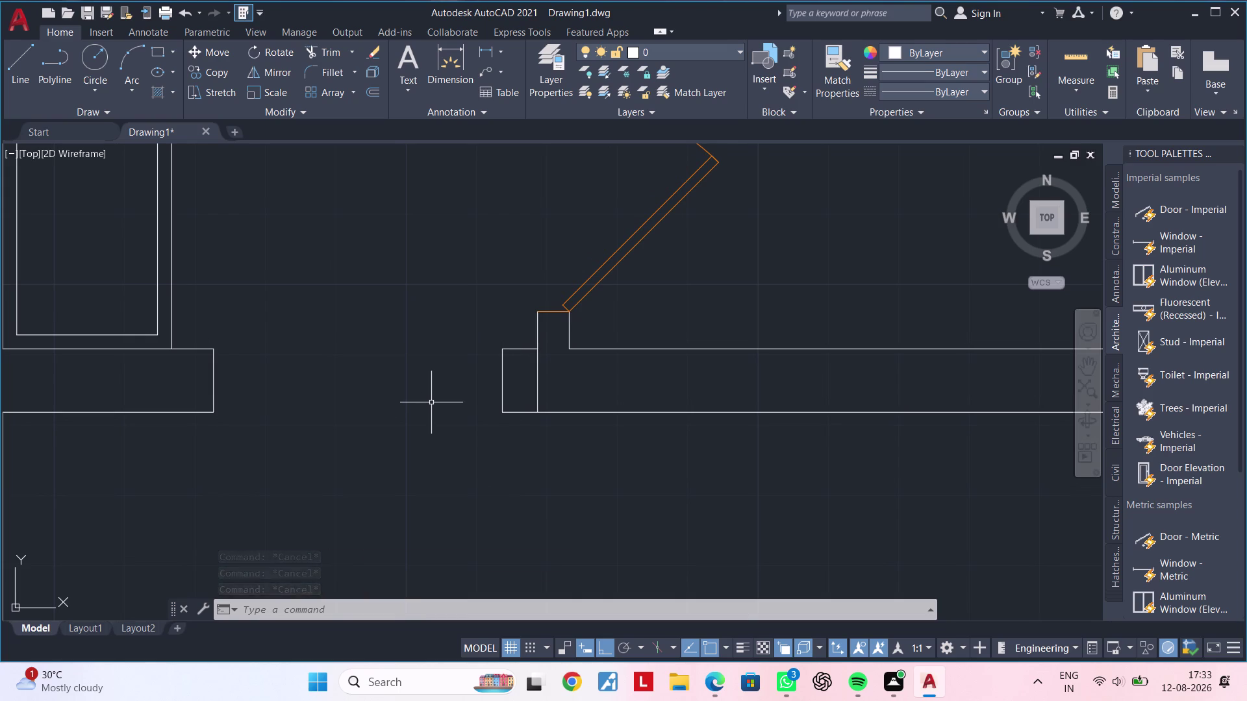
key(Escape)
key(Escape)
scroll(up, 3)
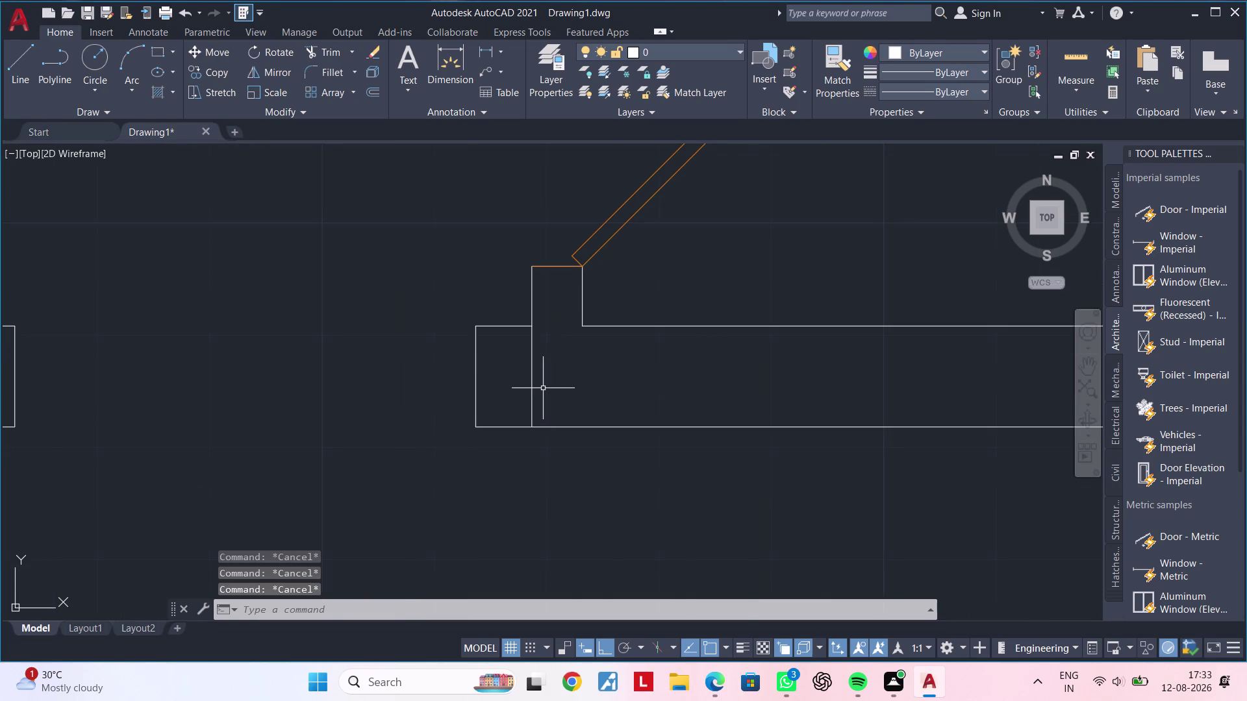
Trim away the leftover jamb line inside the wall.
key(t)
key(r)
key(space)
click(533, 378)
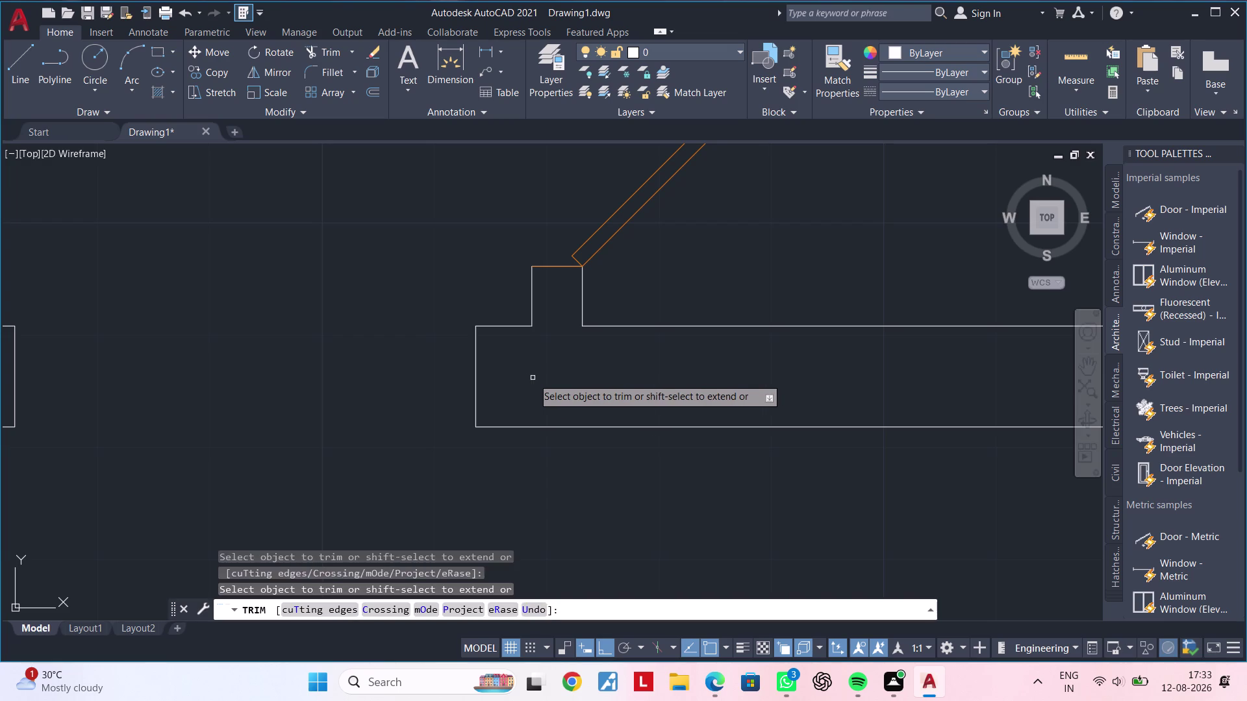
key(Escape)
key(Escape)
scroll(down, 3)
Measure the opening beside the upper door, reading 3'-5", then cancel.
middle_drag(330, 344, 493, 407)
middle_drag(388, 406, 452, 382)
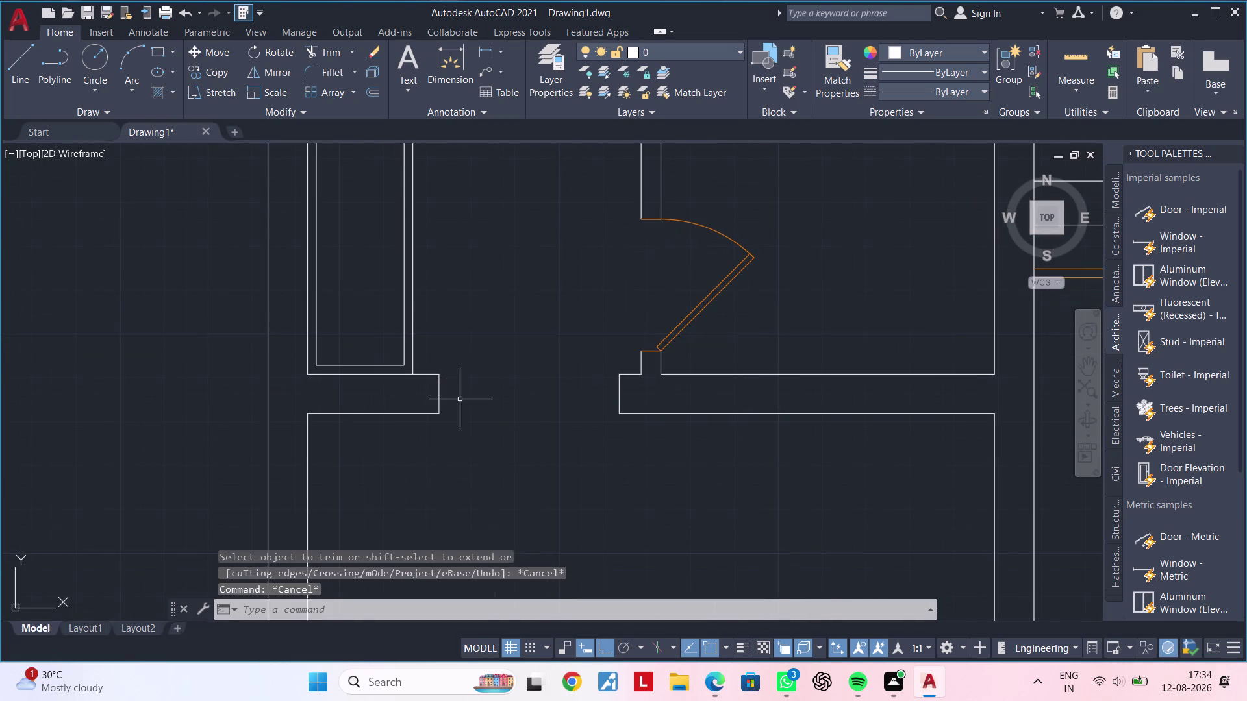
click(486, 48)
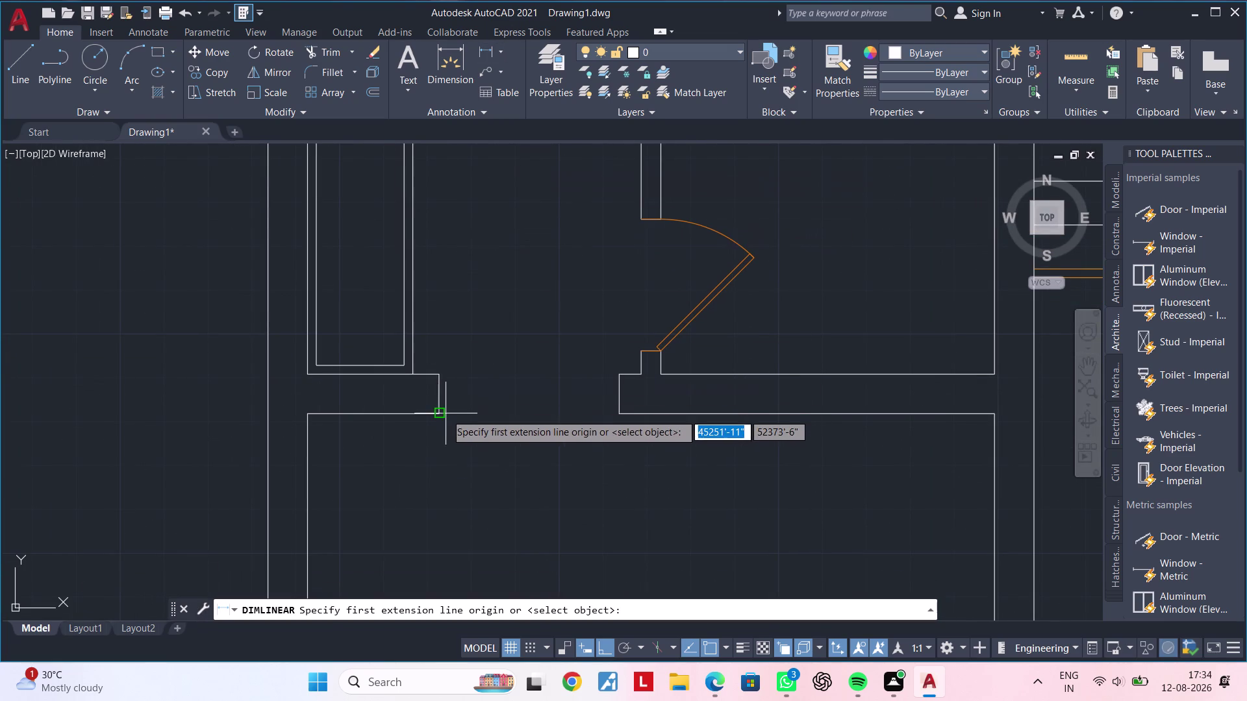
click(439, 415)
click(617, 419)
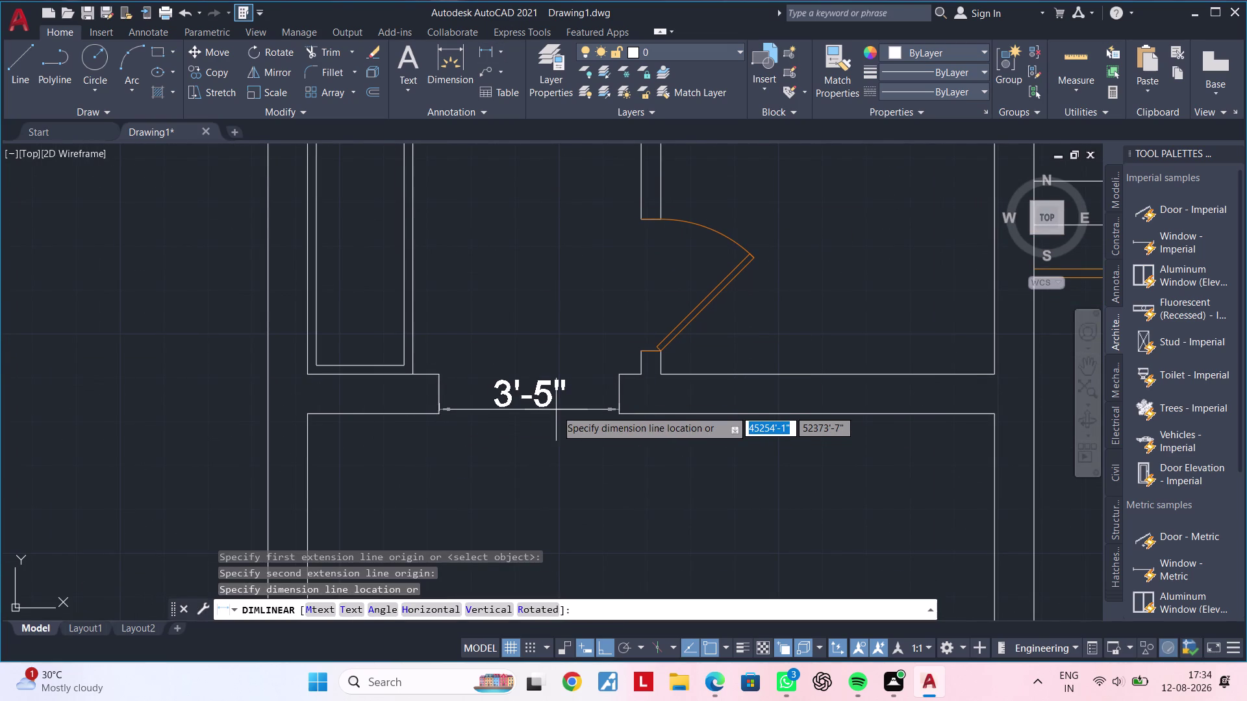
key(Escape)
key(Escape)
Move the wall end line 5" into the opening.
scroll(up, 3)
click(407, 387)
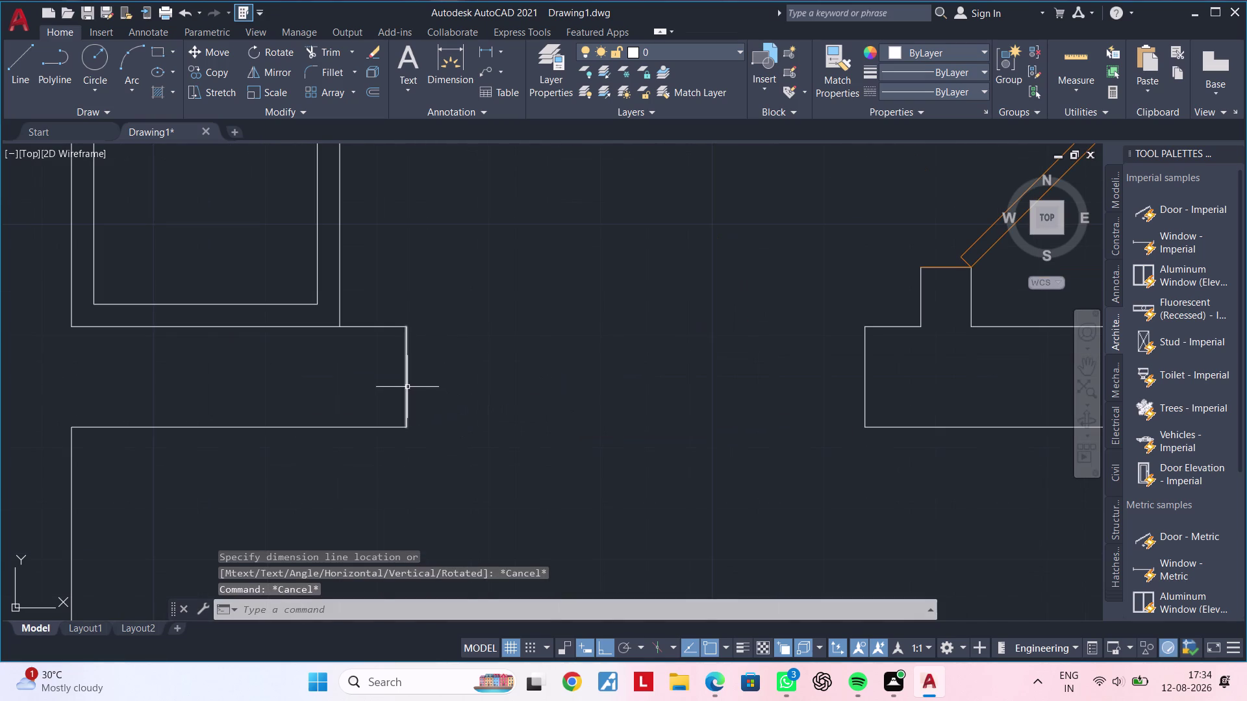
key(m)
key(space)
click(410, 379)
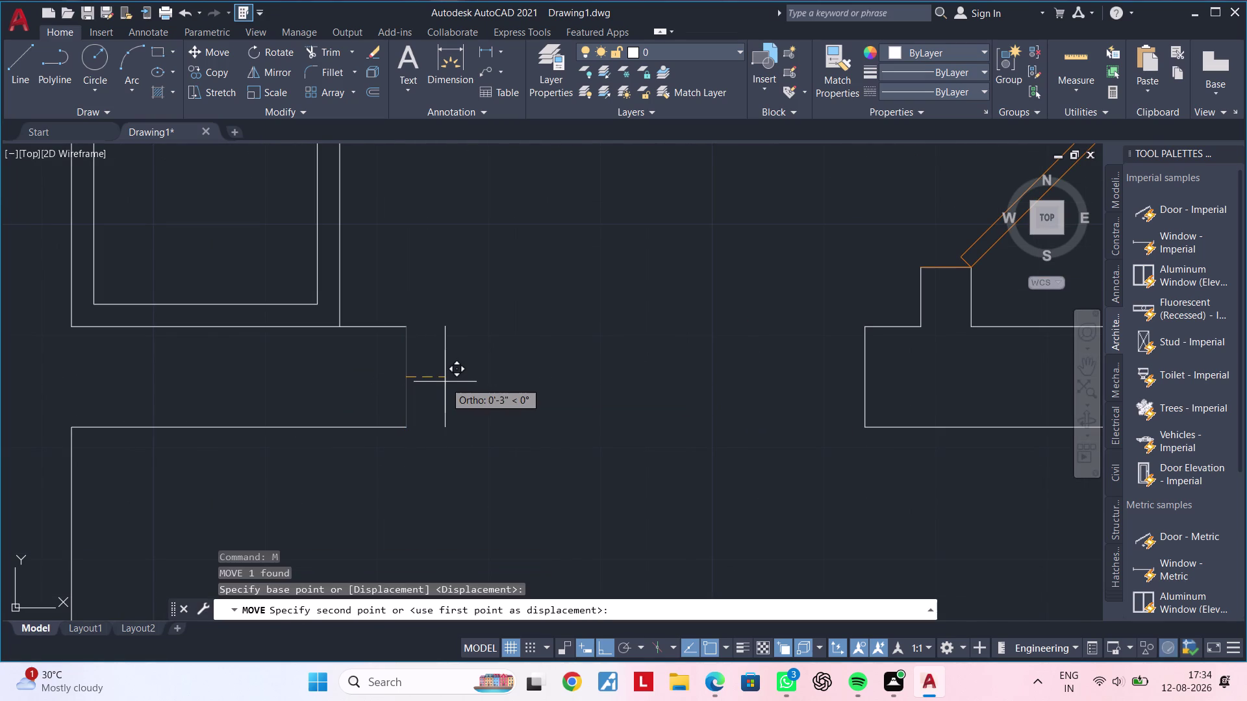
text(5")
key(Return)
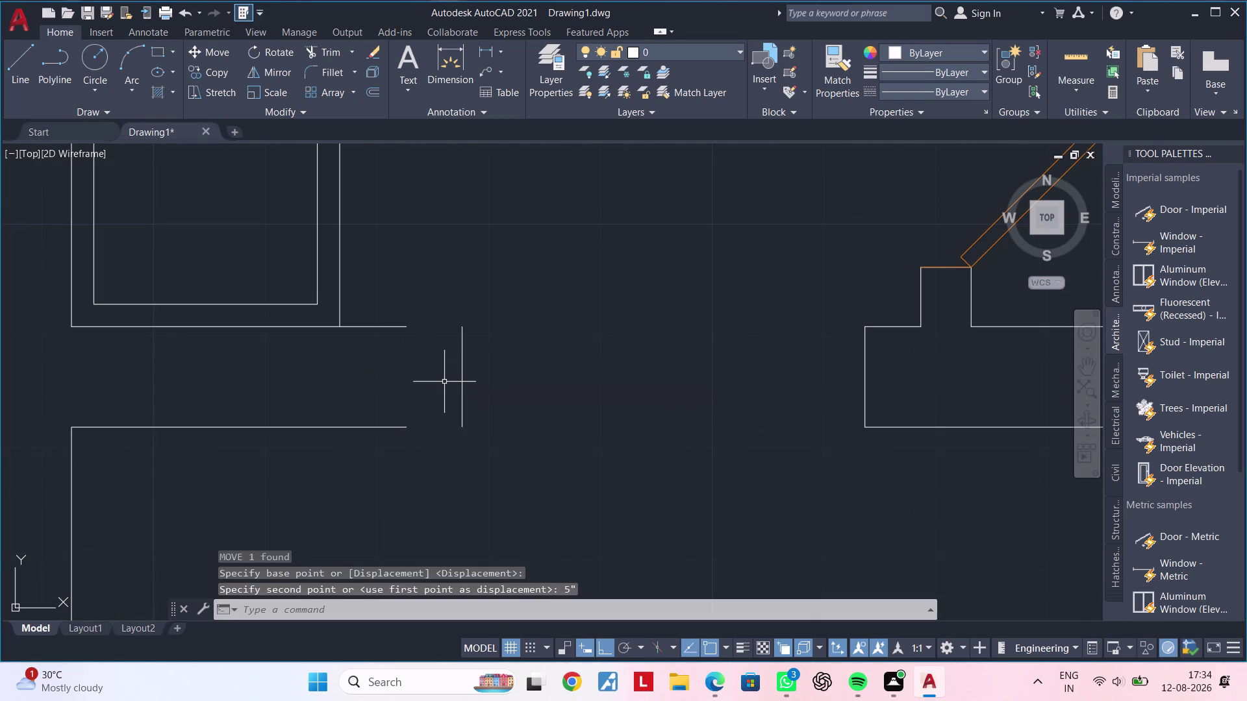
key(Escape)
key(Escape)
key(Escape)
Extend the top and bottom wall lines to the new wall end.
key(e)
text(X)
key(space)
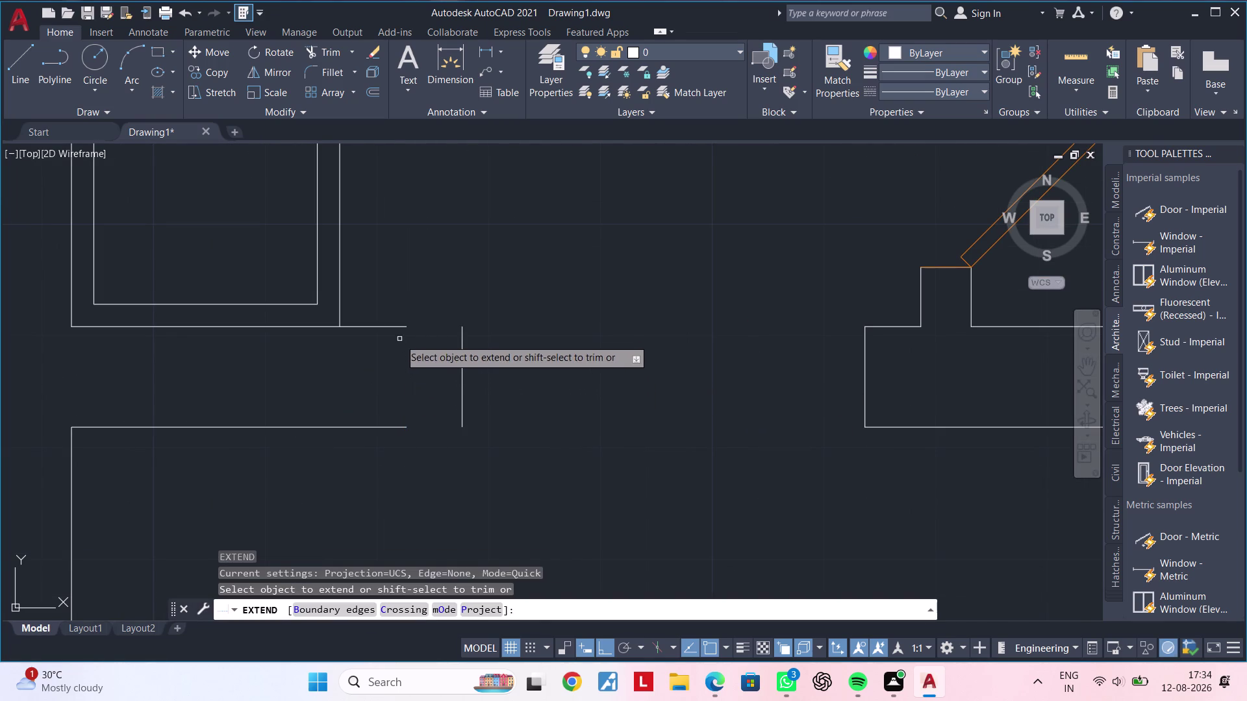
click(397, 324)
click(388, 429)
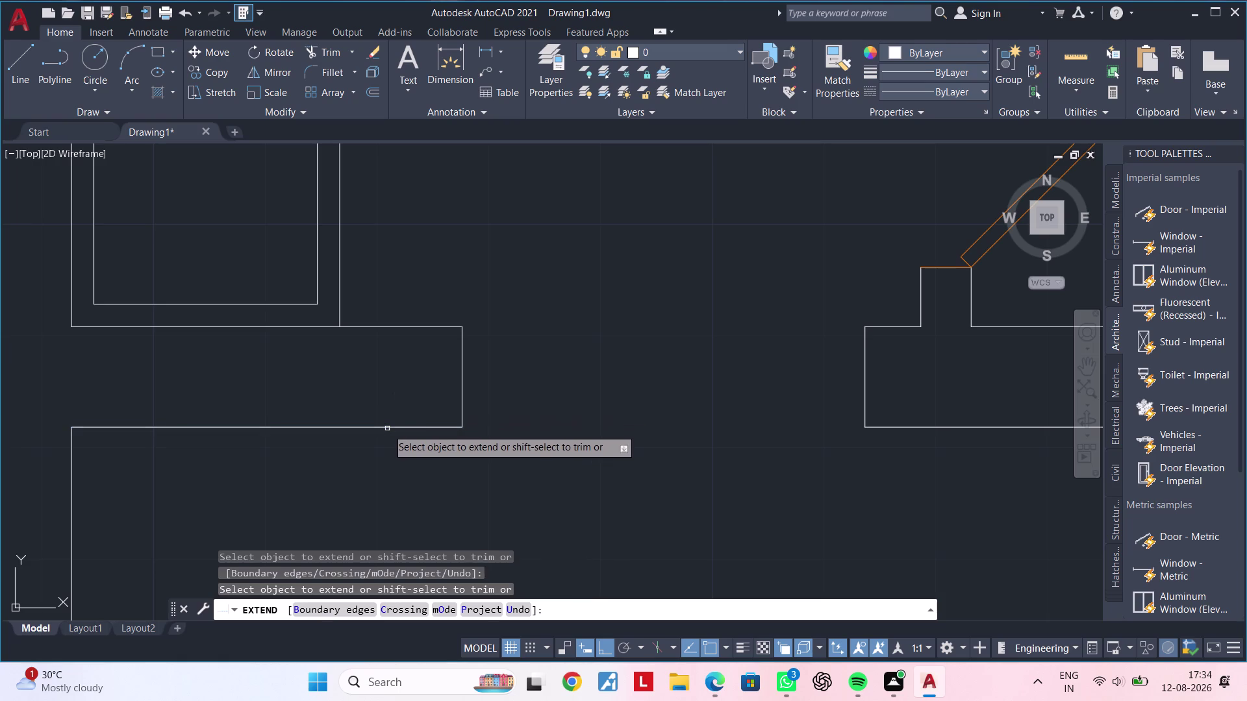
key(Escape)
key(Escape)
Pan and zoom to frame the opening and the door.
middle_drag(393, 356, 475, 442)
key(Escape)
key(Escape)
key(Escape)
scroll(down, 3)
middle_drag(463, 377, 458, 393)
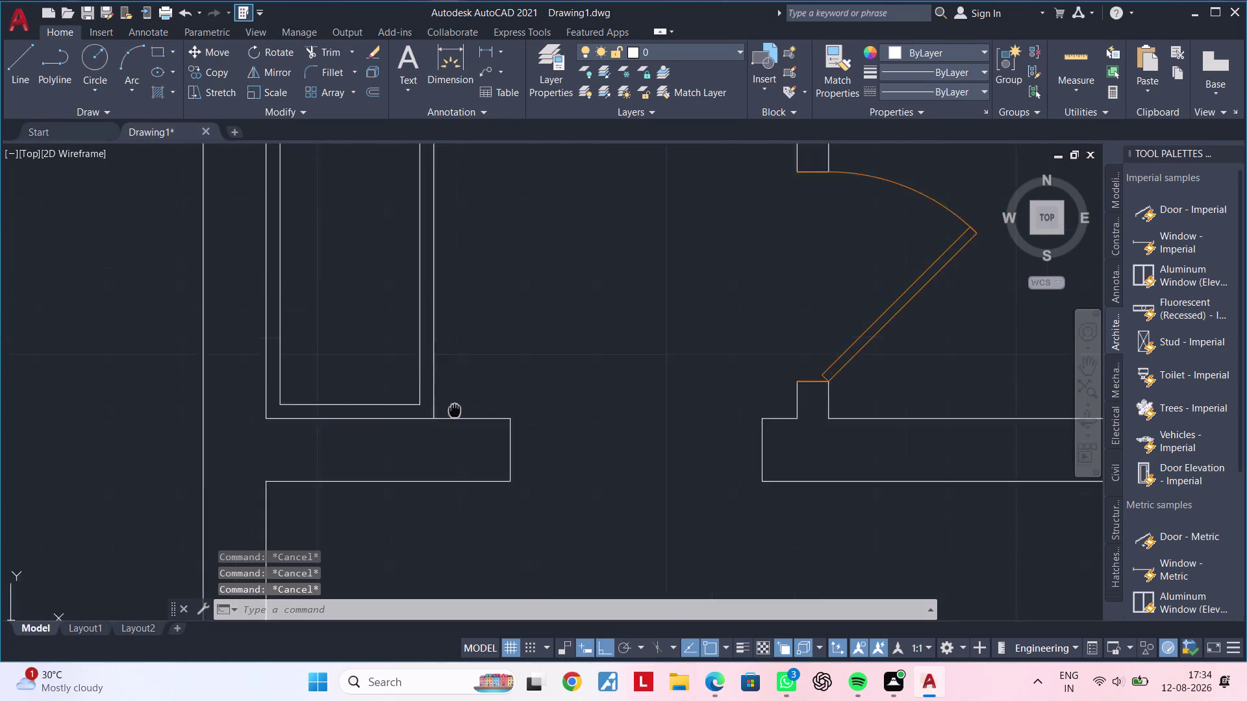
middle_drag(459, 393, 456, 501)
key(Escape)
key(Escape)
middle_drag(519, 333, 557, 293)
Dimension the door opening width at 2'-11".
click(490, 54)
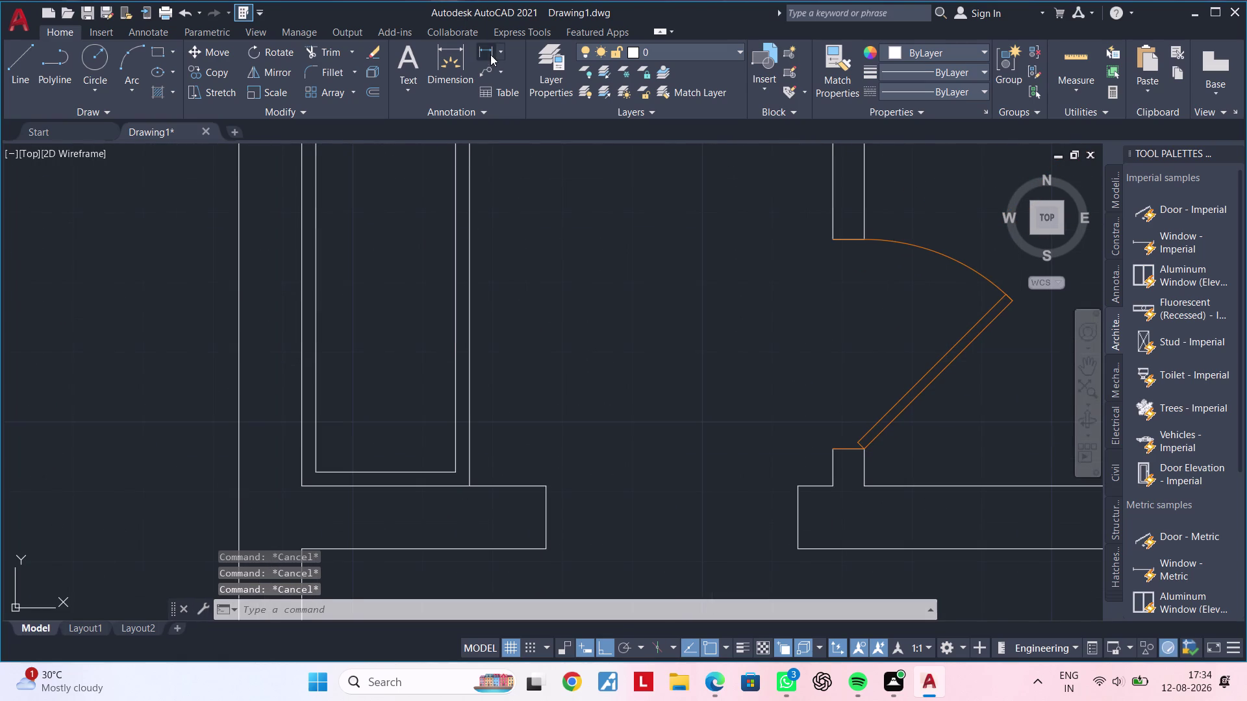
click(296, 490)
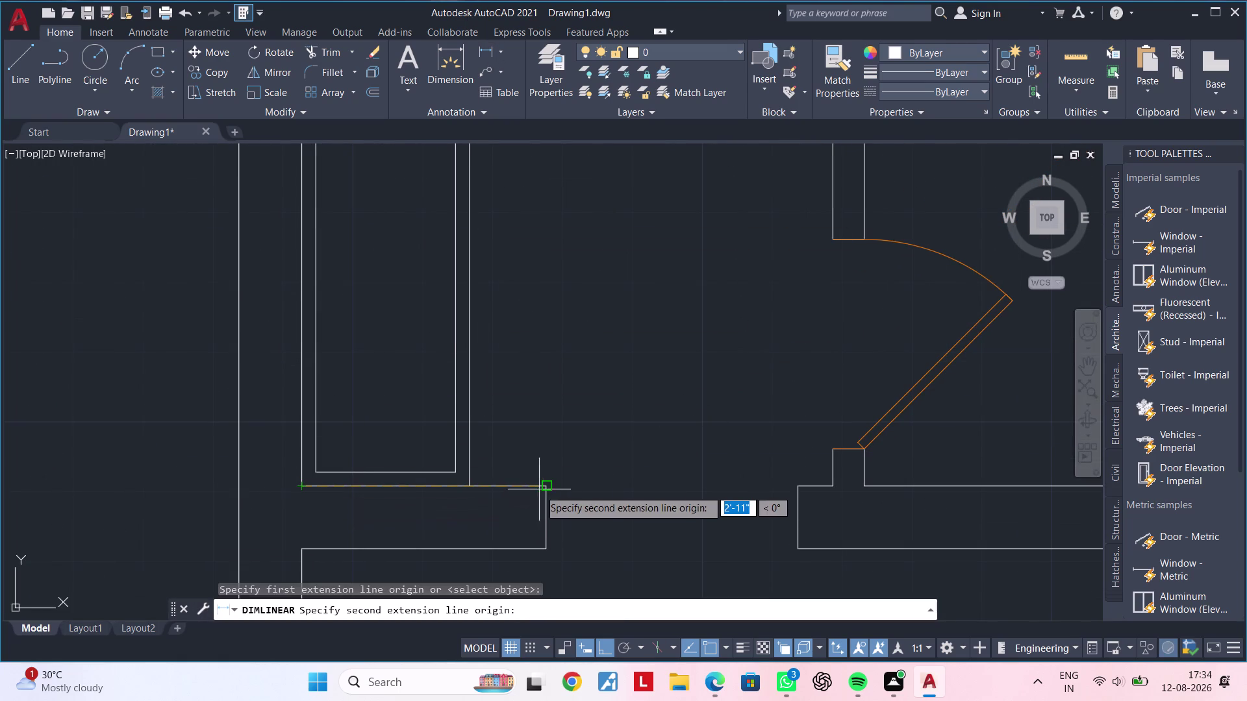
click(545, 489)
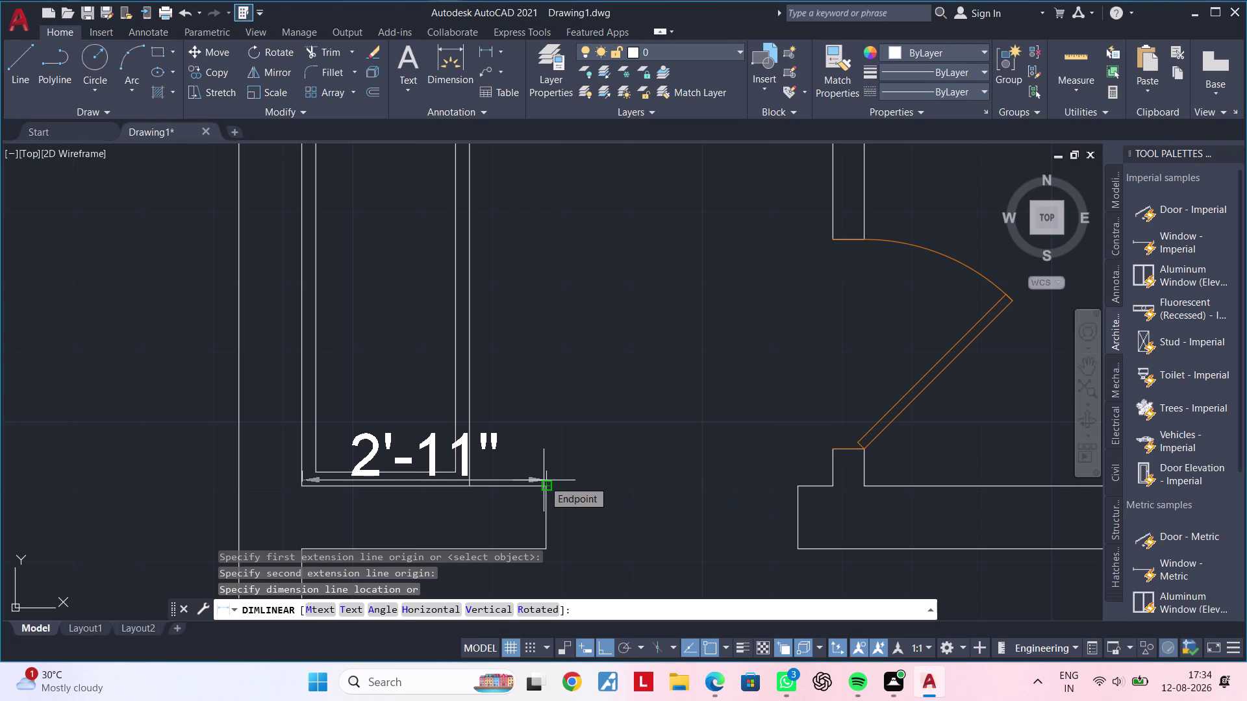
key(Escape)
key(Escape)
key(Escape)
key(Escape)
Pan to the door jamb and select the short jamb line below the door.
middle_drag(636, 480, 495, 453)
key(Escape)
key(Escape)
middle_drag(581, 465, 505, 463)
key(Escape)
key(Escape)
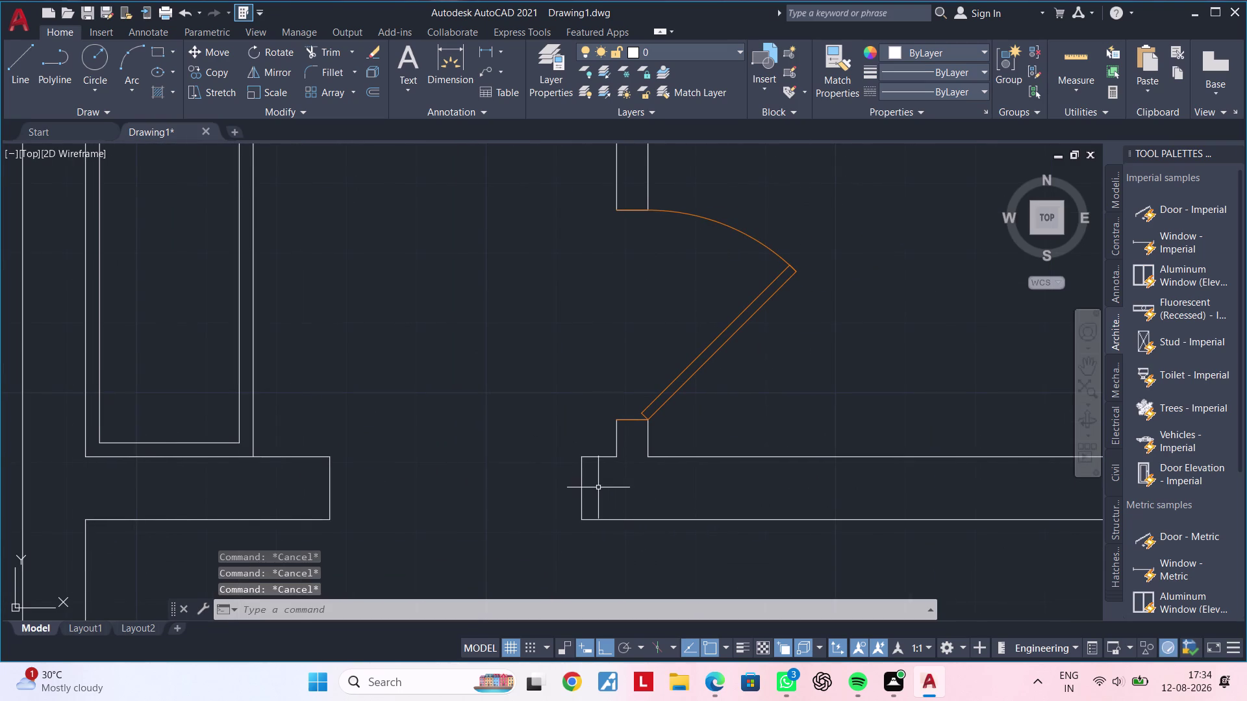
click(583, 486)
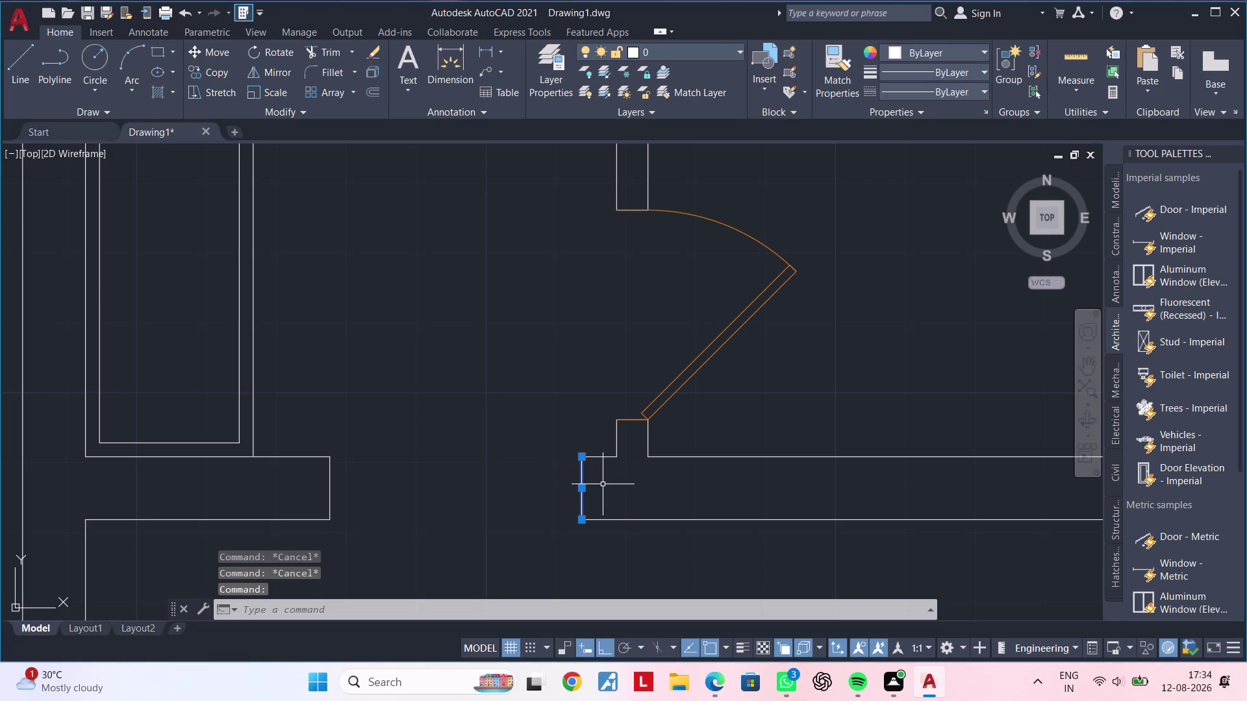
Try moving the jamb line 1 inch with M, then cancel the mistaken move.
text(M)
key(space)
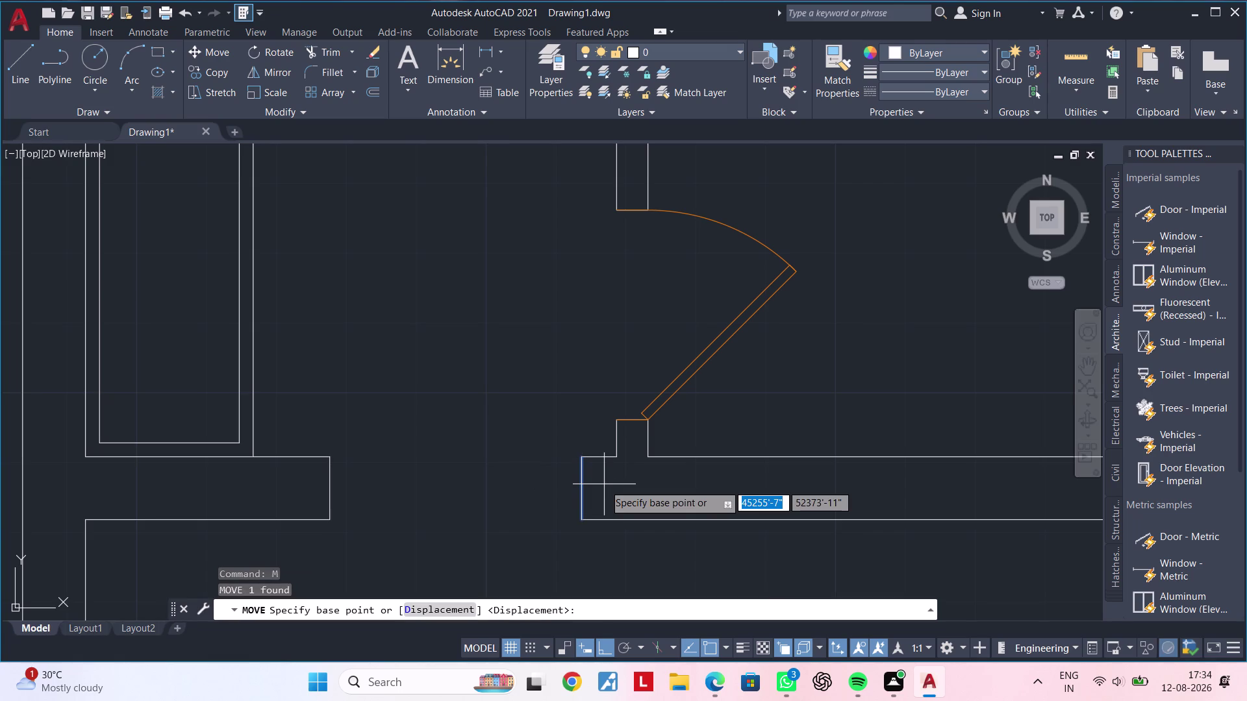
text(1)
text(")
key(Return)
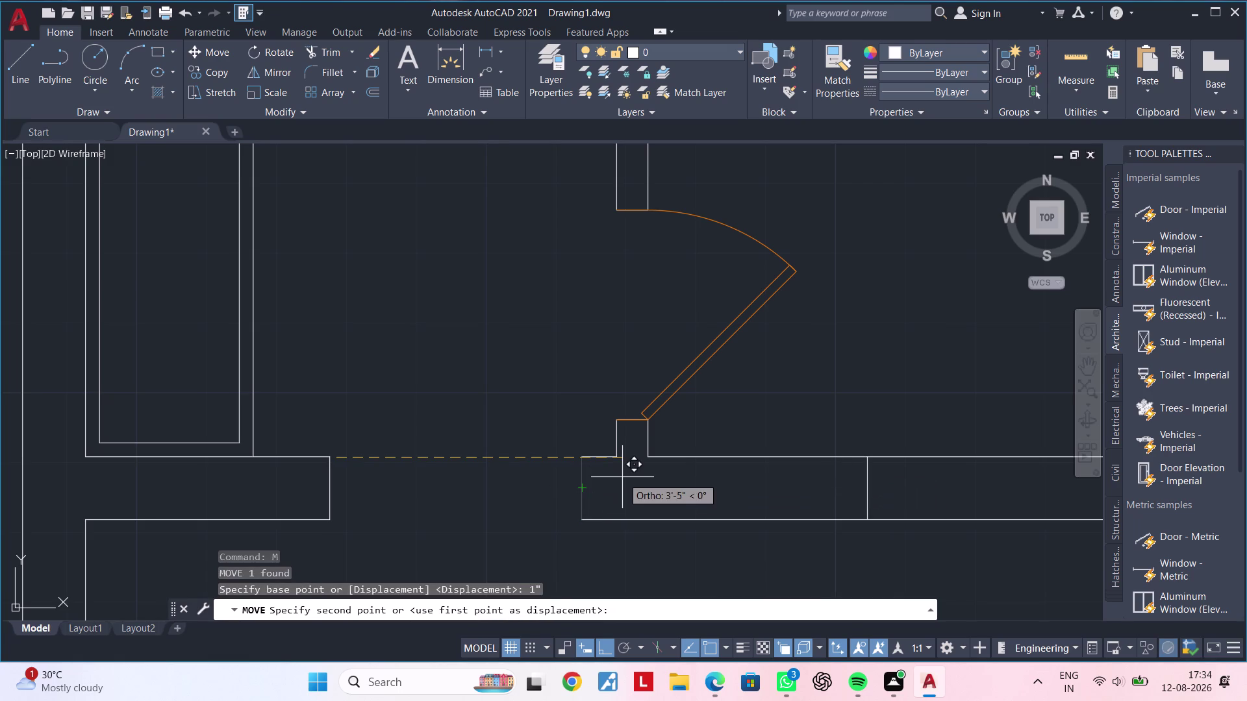
key(Escape)
key(Escape)
key(Escape)
key(Escape)
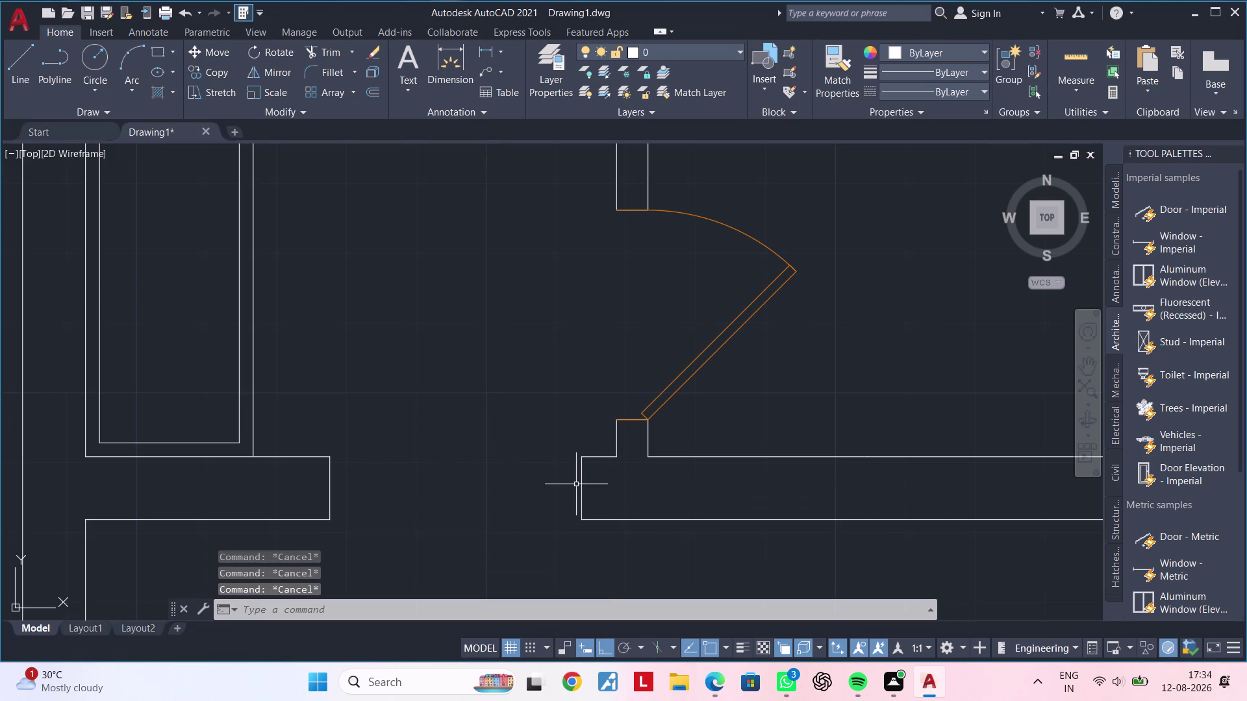
Reselect the jamb line and retry the 1-inch move, cancelling it again.
click(581, 484)
text(M)
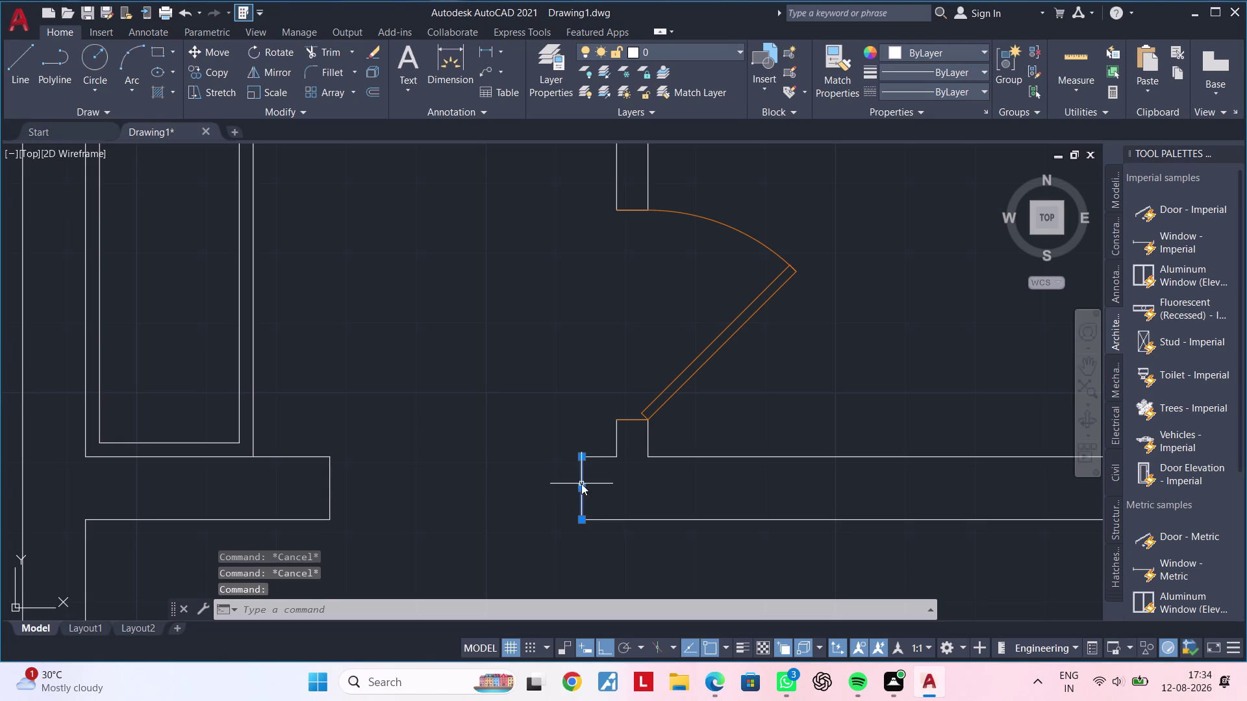
key(space)
text(1")
key(Return)
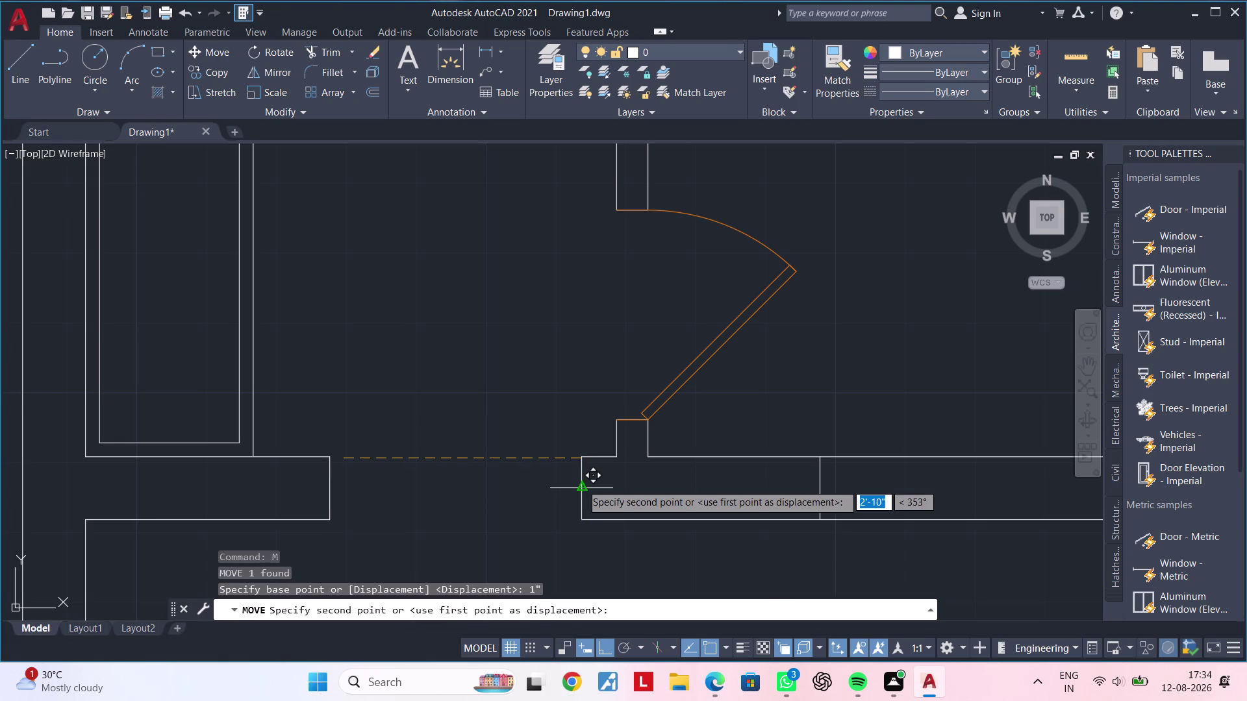
key(Escape)
key(Escape)
key(Escape)
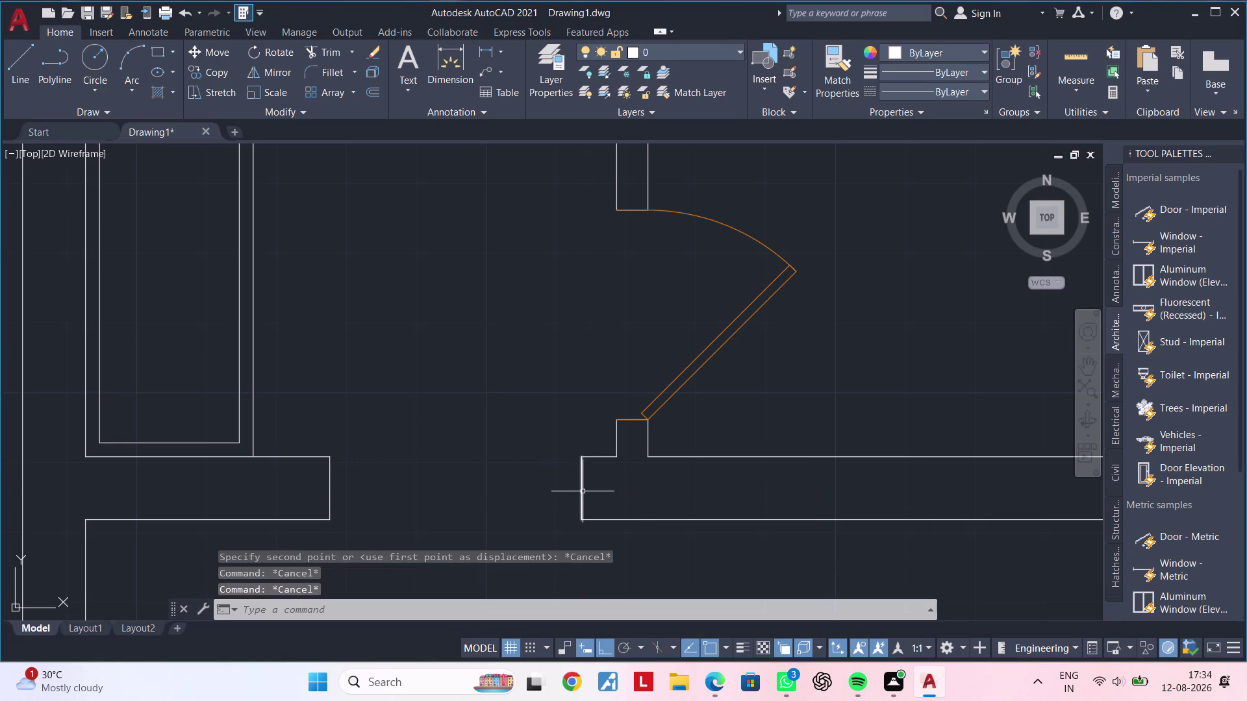
Move the short jamb line 1 inch right from a picked base point.
click(583, 492)
key(m)
key(space)
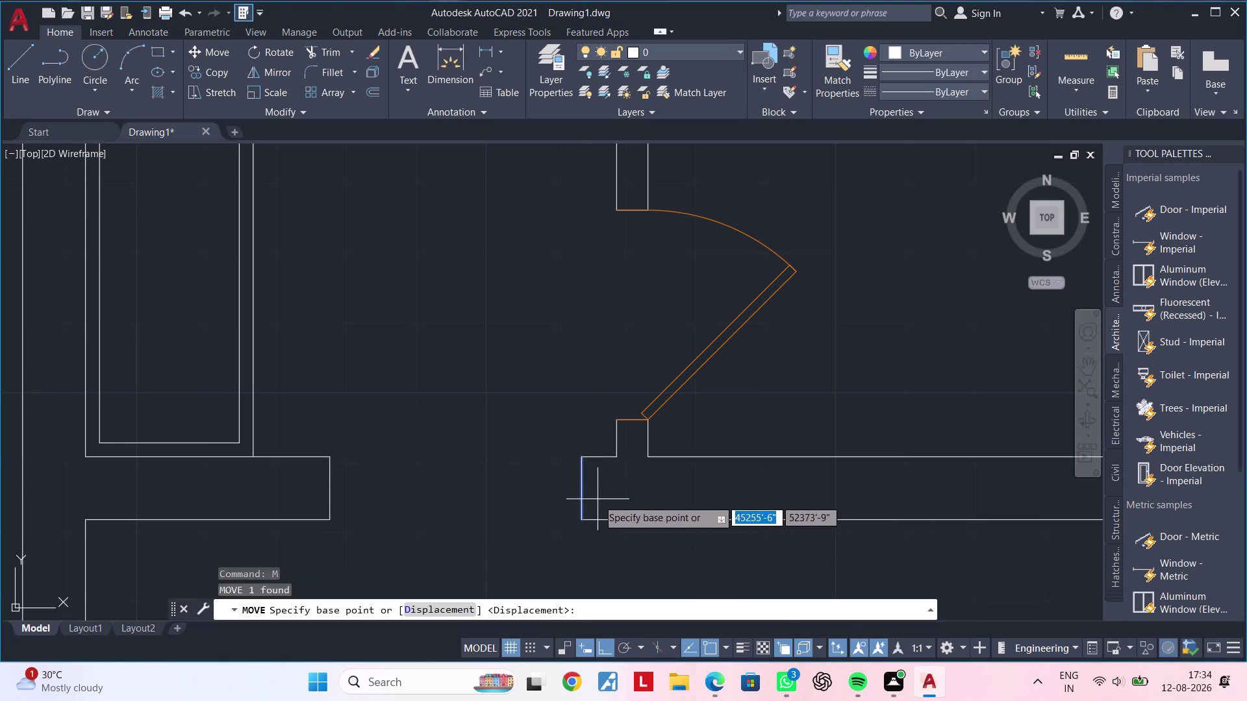
click(579, 493)
text(1)
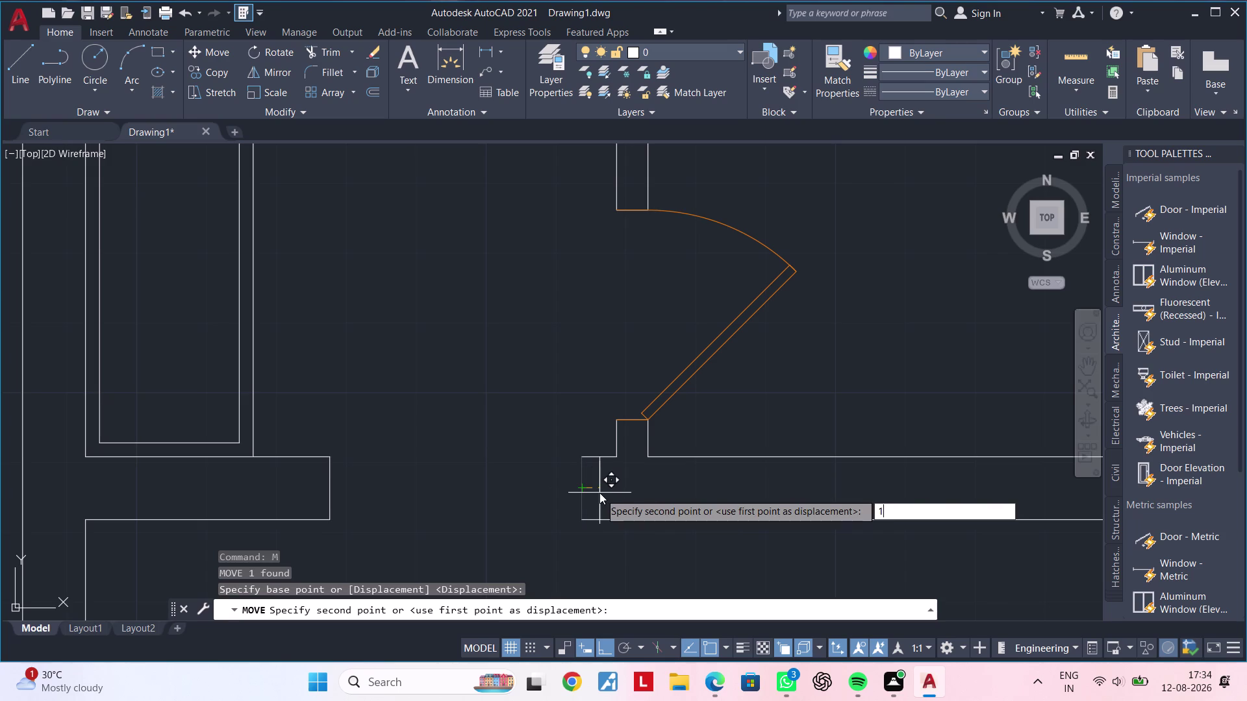
text(")
key(Return)
key(Escape)
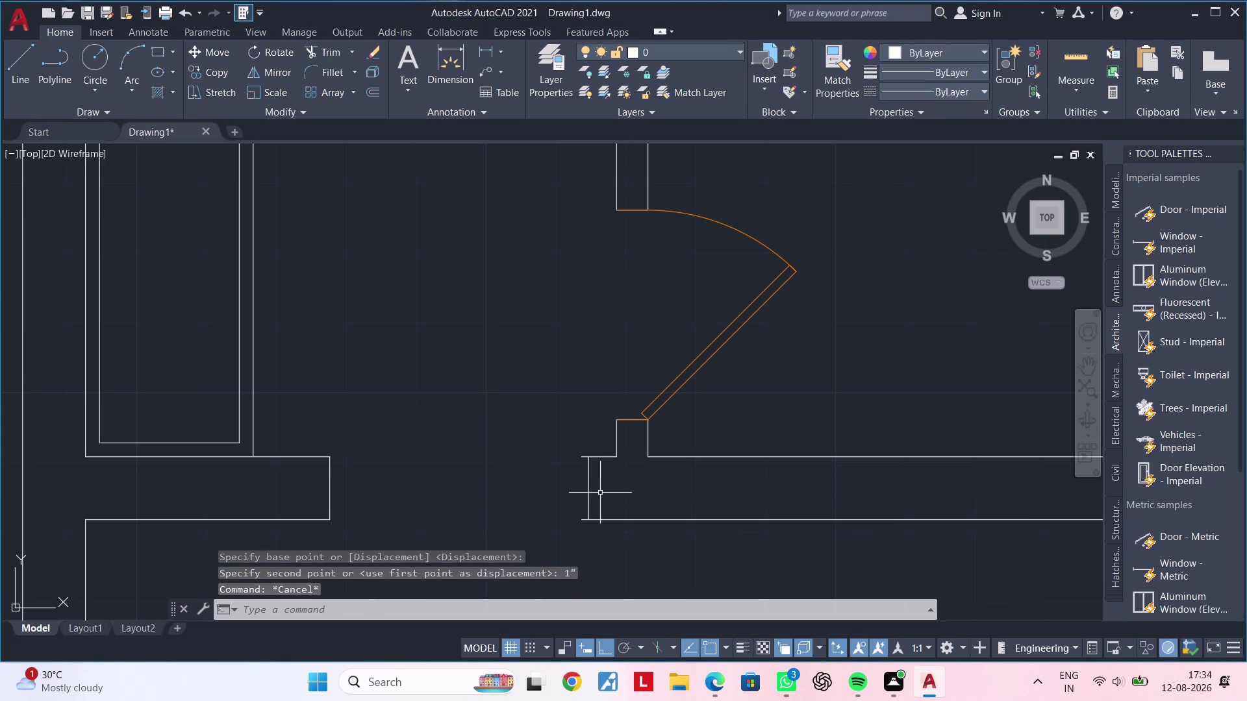
key(Escape)
key(Escape)
scroll(up, 3)
key(Escape)
key(Escape)
key(Escape)
key(Escape)
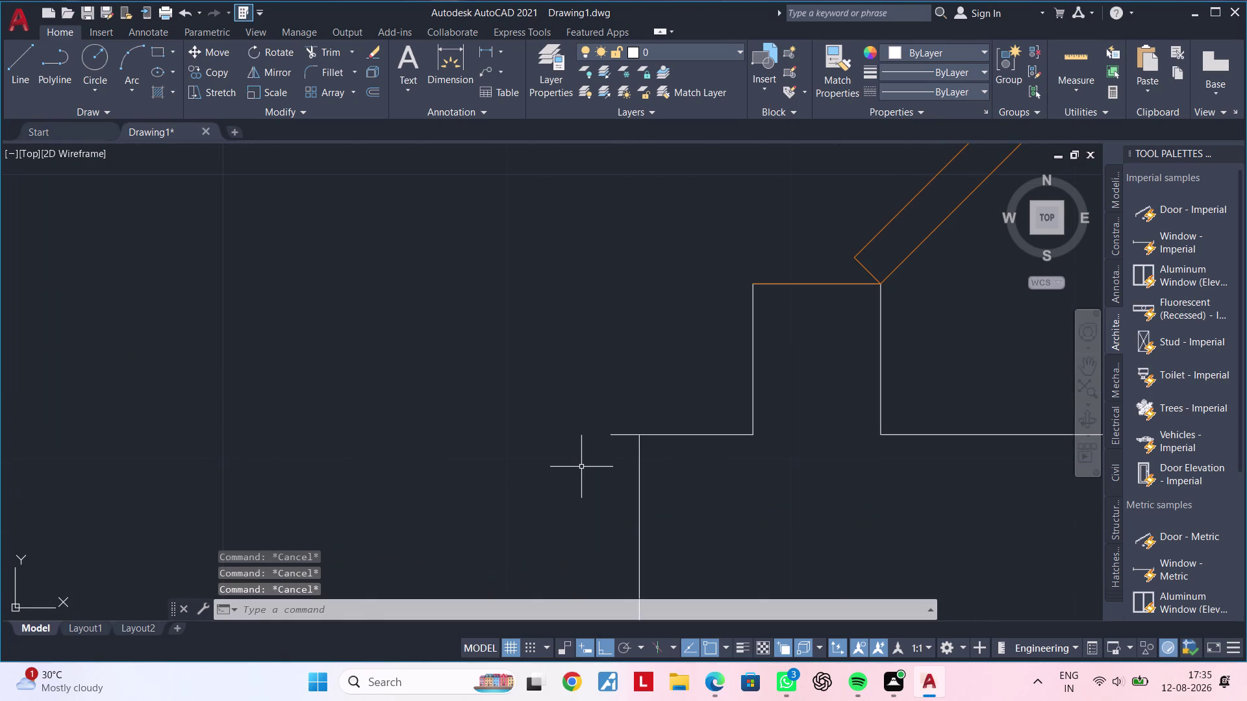
Trim the small wall-line overhang at the jamb corner with a fence.
text(TR)
key(space)
drag(617, 430, 617, 456)
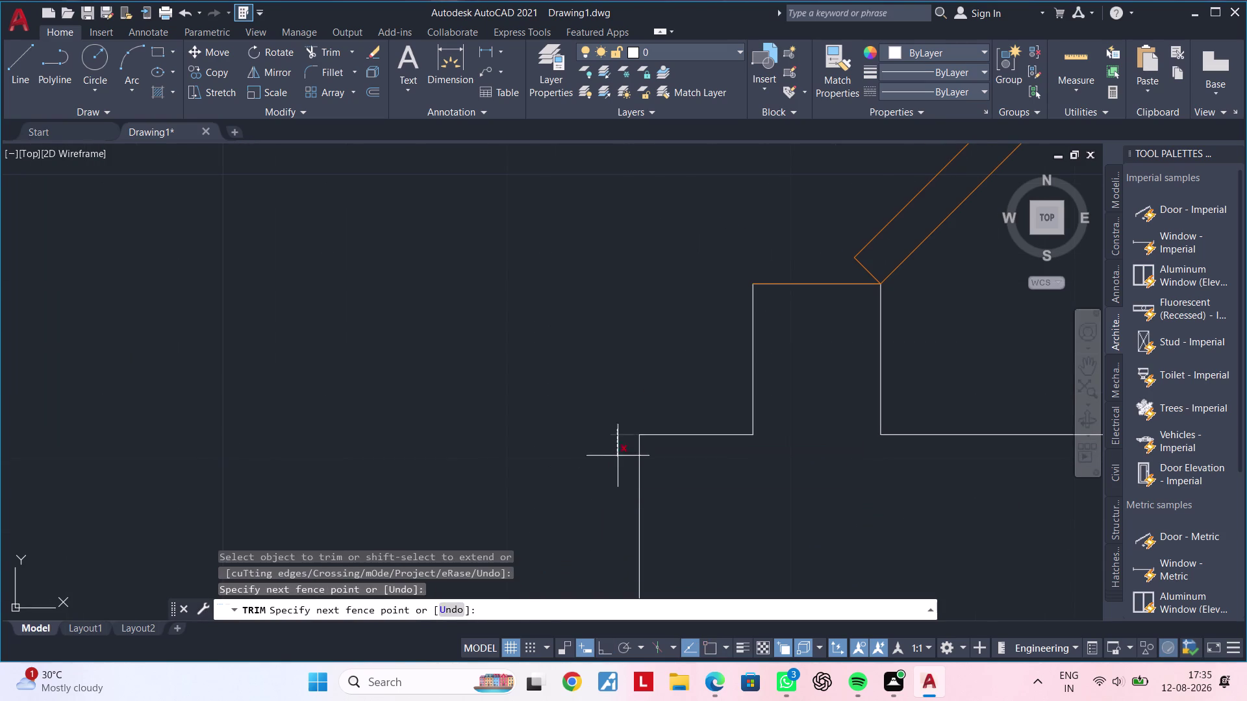
scroll(down, 3)
middle_drag(617, 468, 633, 374)
scroll(up, 3)
drag(621, 446, 621, 489)
click(621, 490)
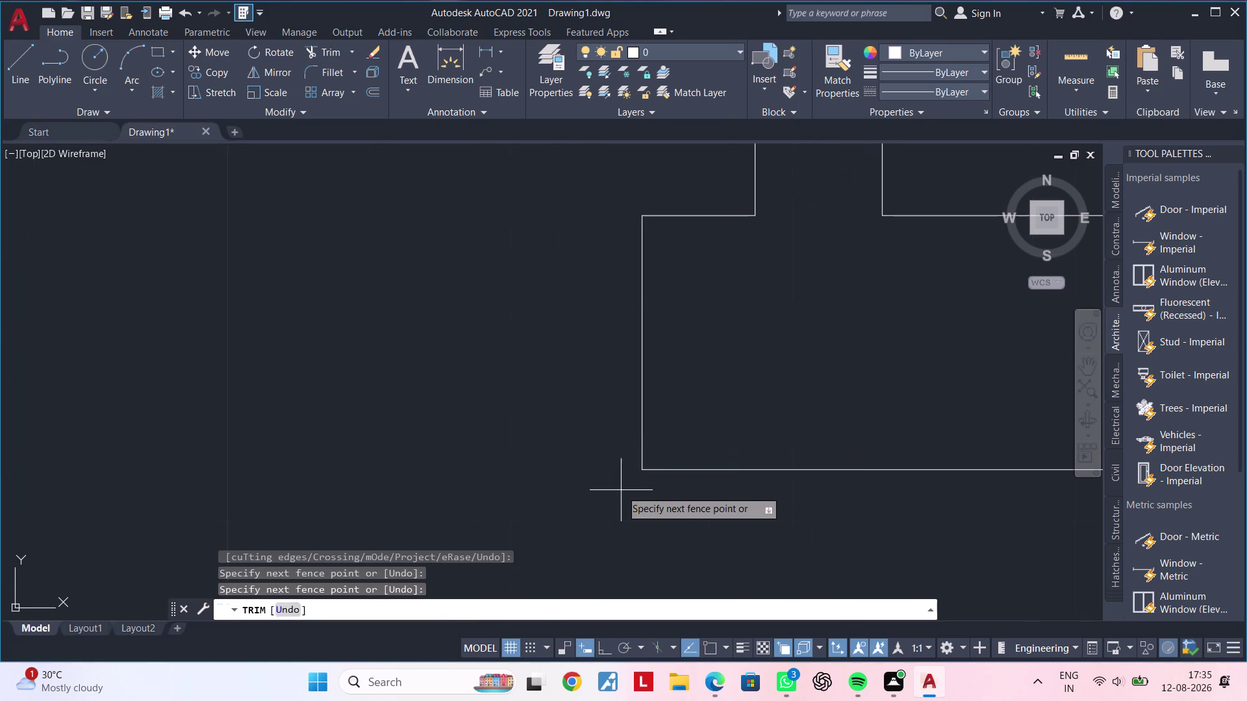
scroll(down, 3)
click(567, 382)
key(Escape)
middle_drag(481, 397, 612, 416)
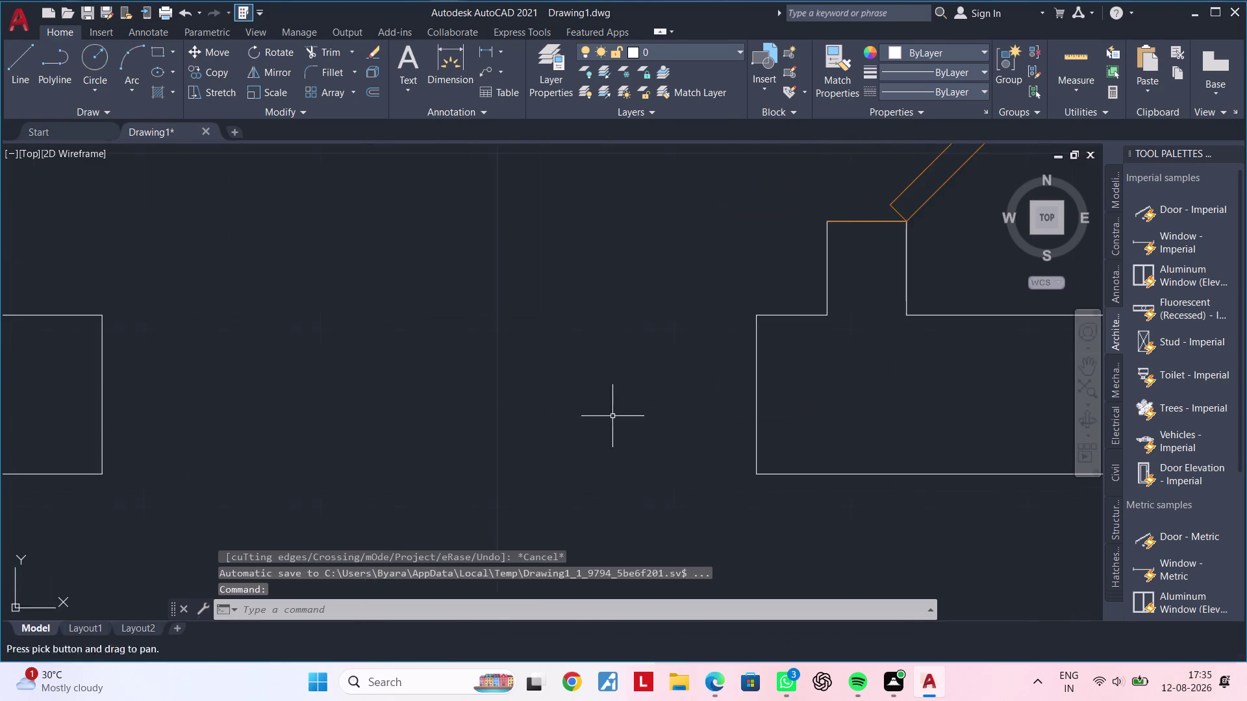
Move the left jamb line of the opening 1 inch to the right.
key(Escape)
middle_drag(436, 377, 549, 399)
key(Escape)
middle_drag(494, 402, 597, 402)
key(Escape)
key(Escape)
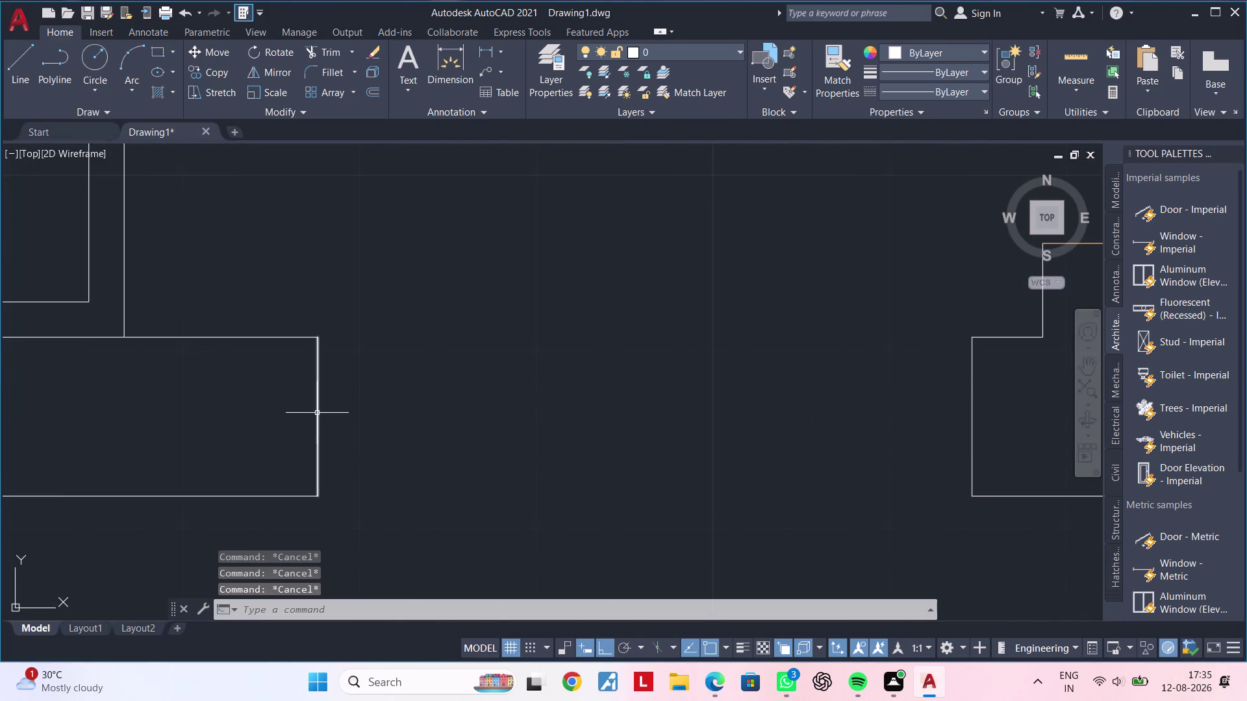
click(316, 413)
text(M)
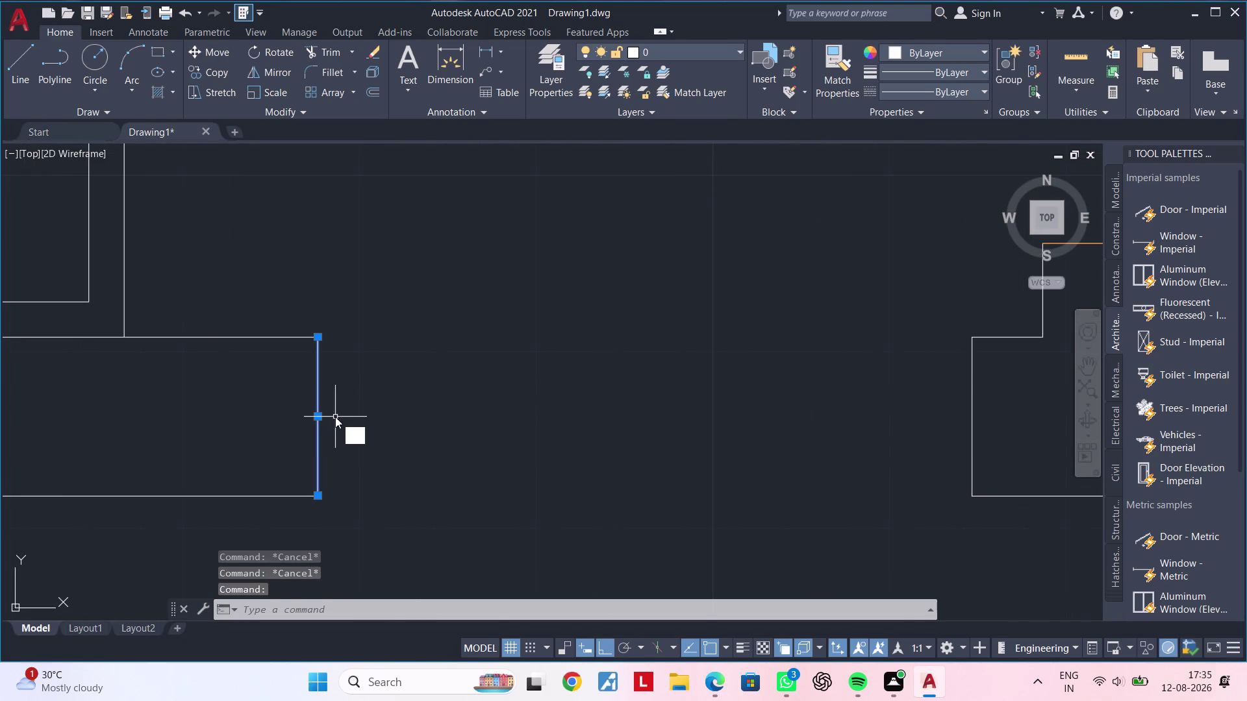
key(space)
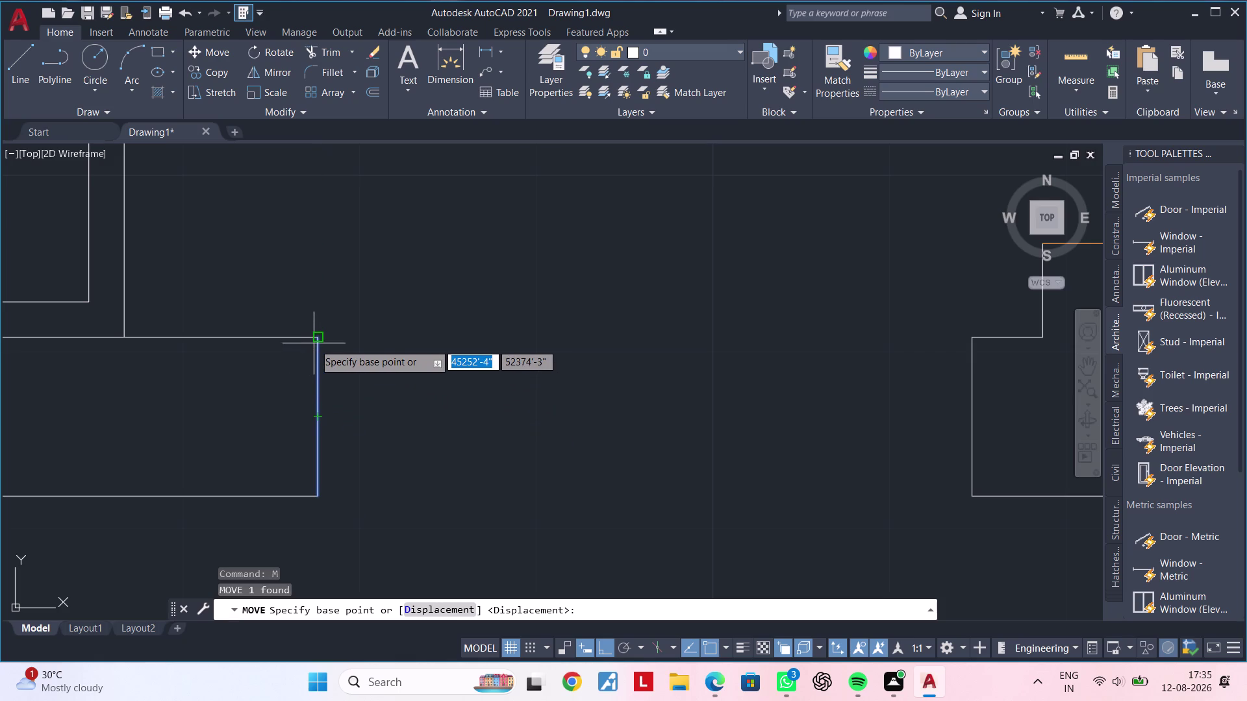
click(321, 416)
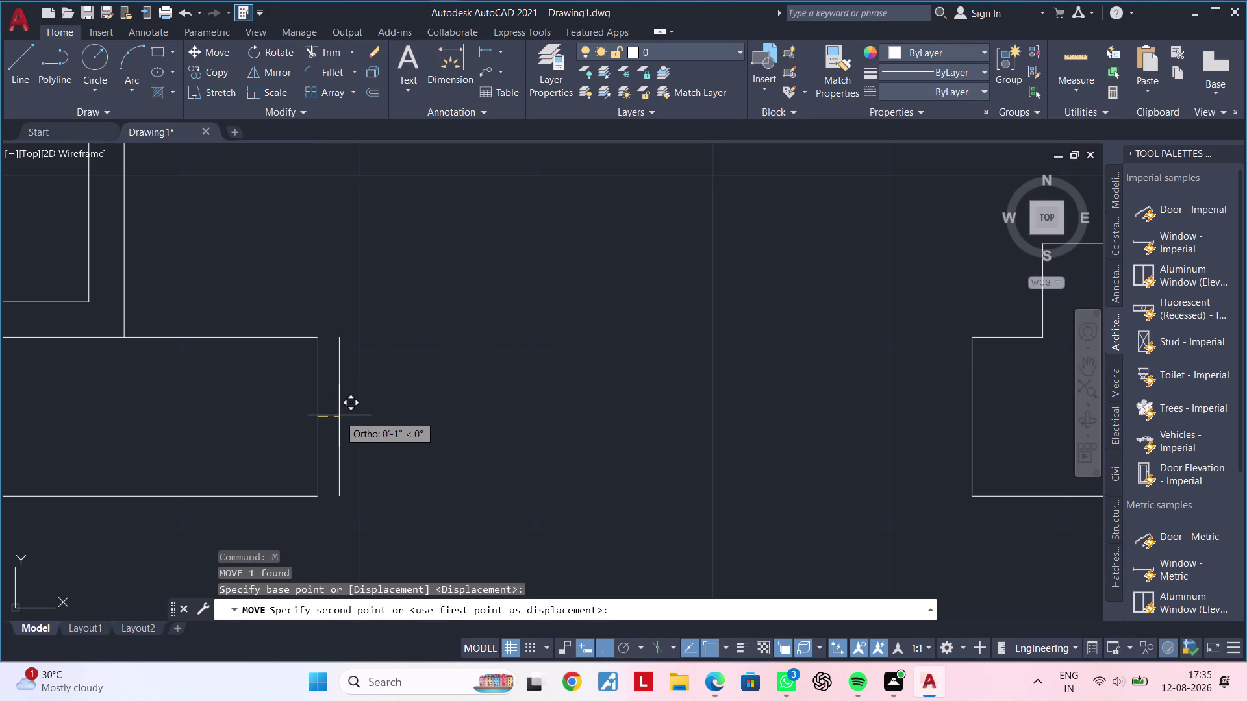
text(1")
key(Return)
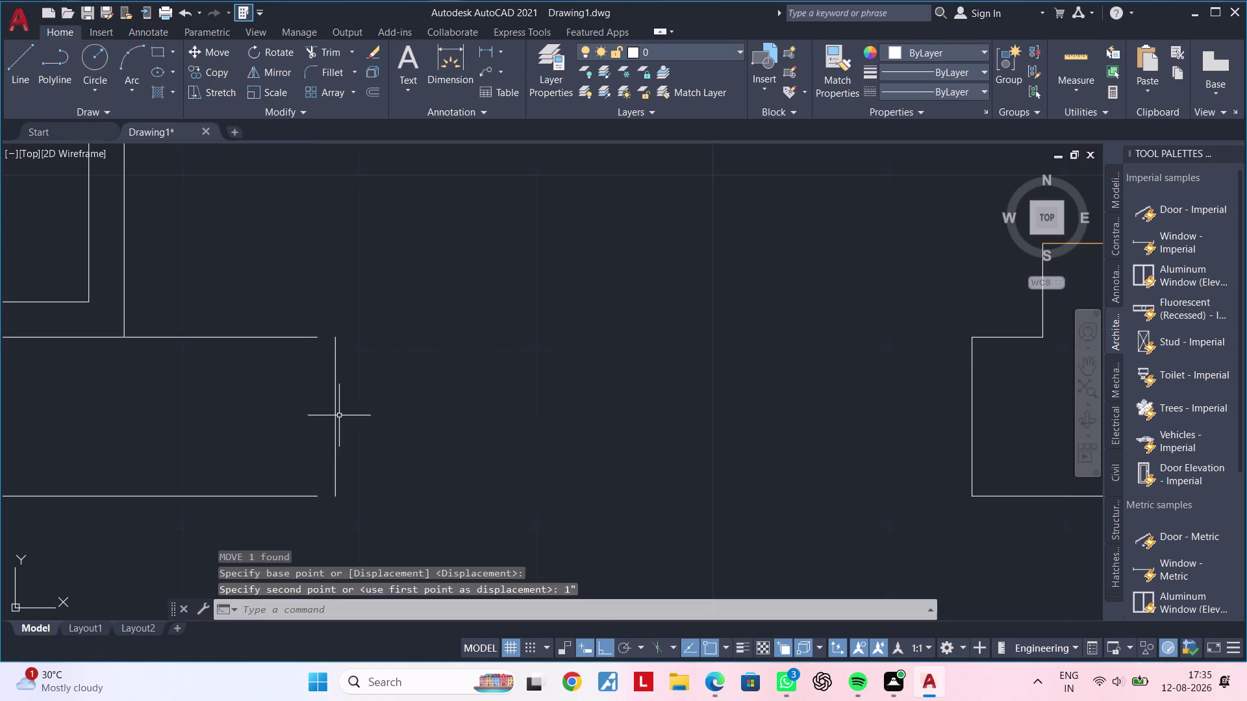
key(Escape)
key(Escape)
key(Escape)
key(Escape)
key(Escape)
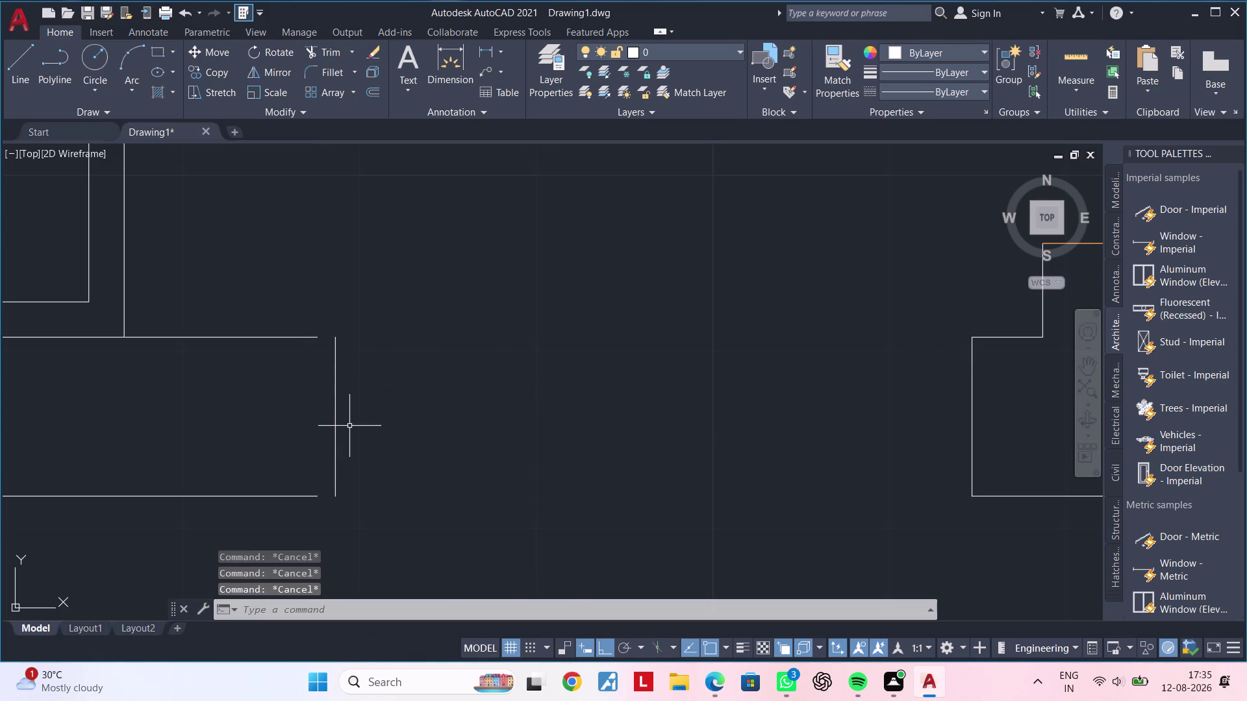
key(Escape)
key(Escape)
key(Escape)
key(Escape)
key(Escape)
key(Escape)
key(Escape)
key(Escape)
key(Escape)
key(Escape)
key(Escape)
Extend the top and bottom wall lines to meet the shifted jamb.
text(E)
text(C)
key(Escape)
key(Escape)
text(EX)
key(space)
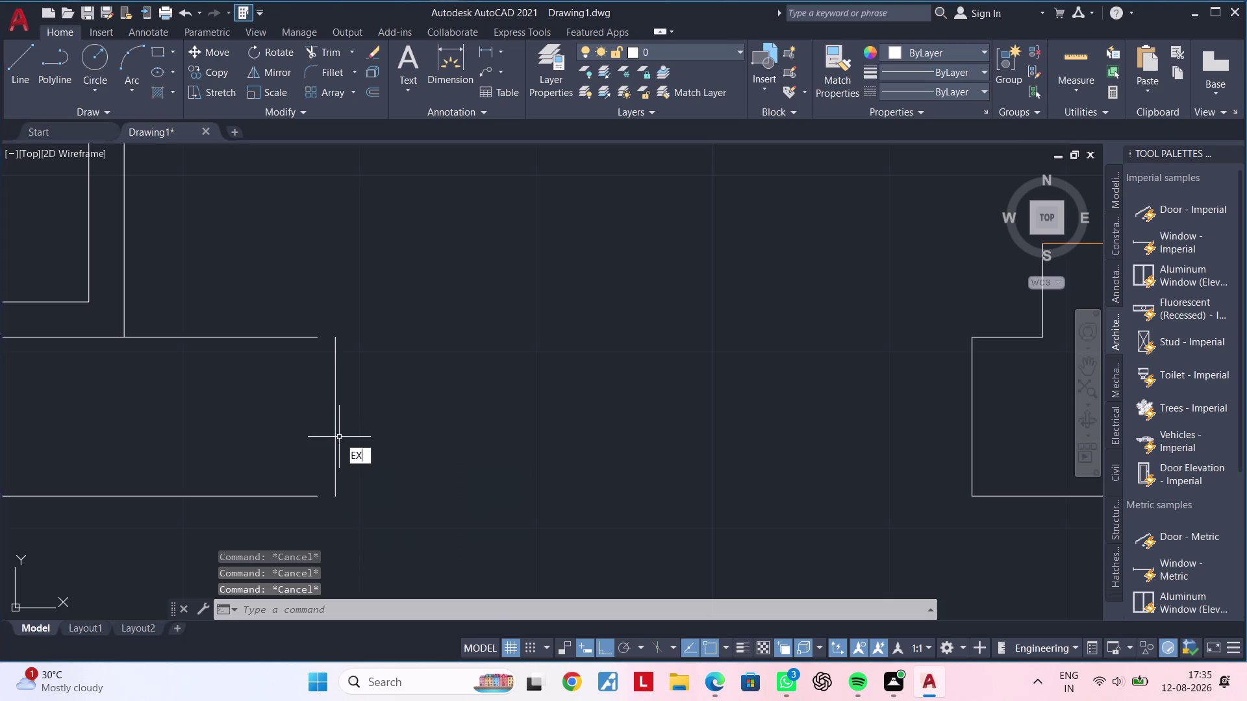
click(304, 338)
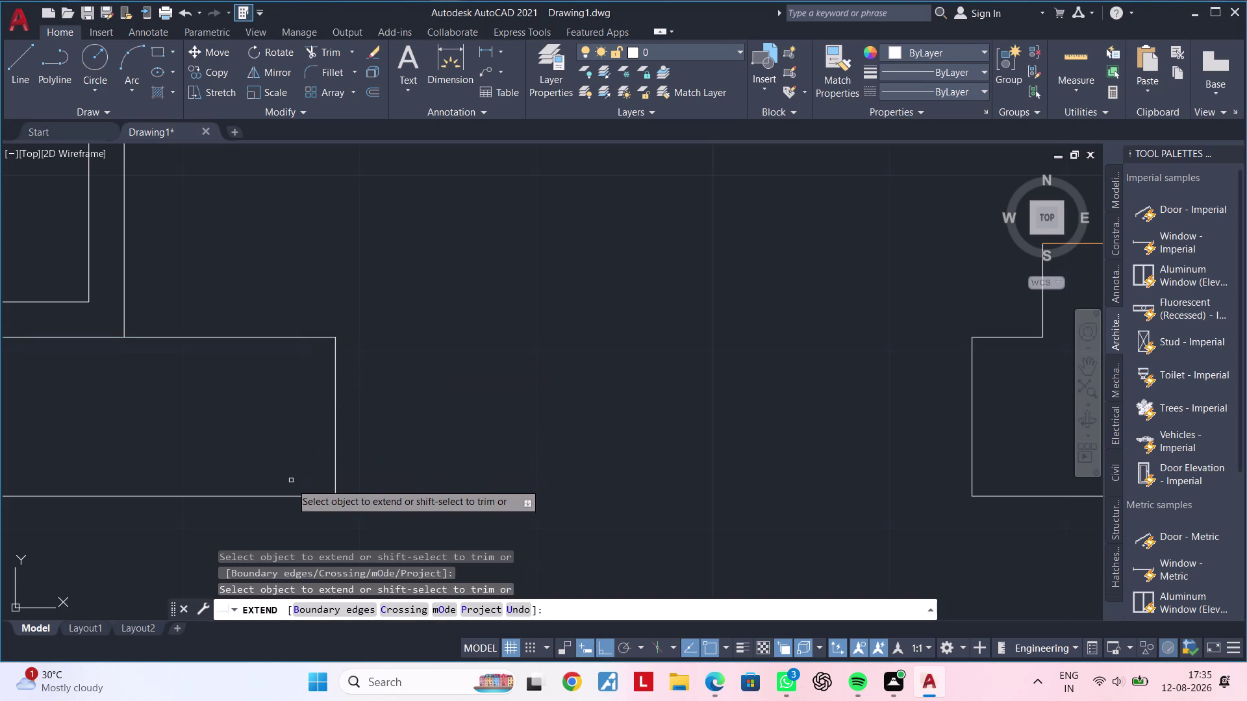
click(294, 497)
key(Escape)
key(Escape)
Pan across the floor plan back toward the door.
scroll(down, 3)
middle_drag(451, 458, 425, 473)
scroll(up, 3)
key(Escape)
key(Escape)
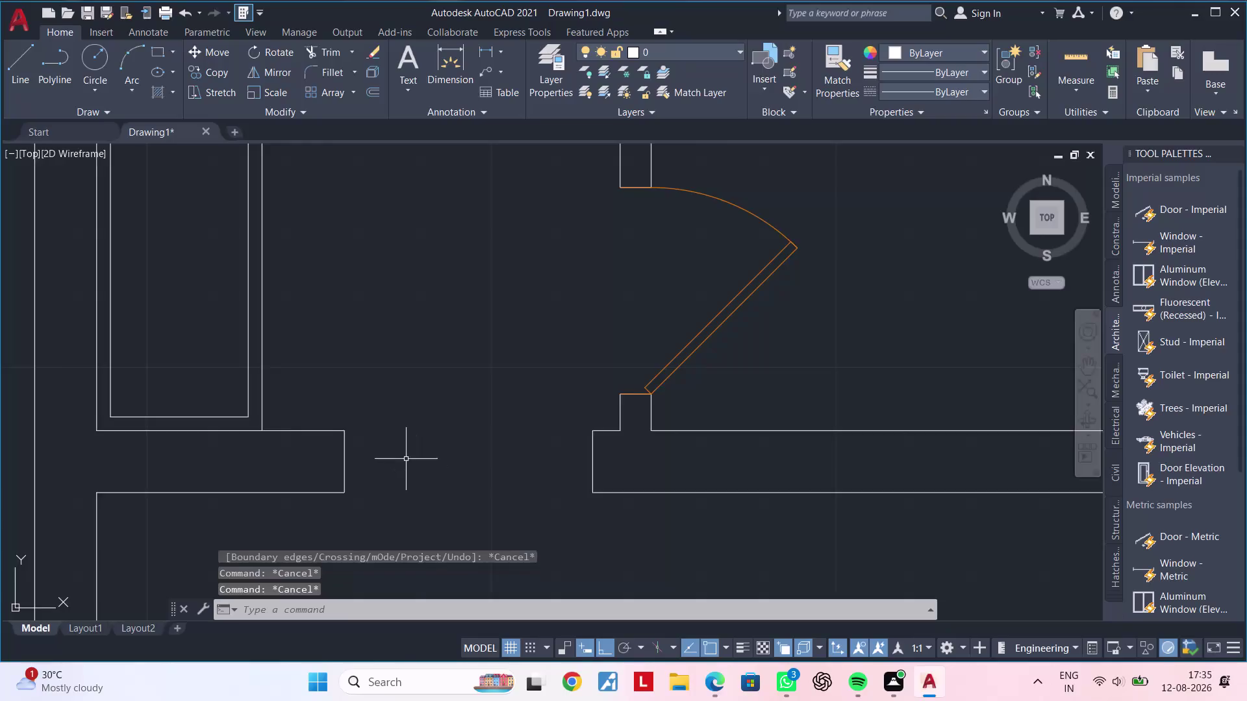
key(Escape)
middle_drag(403, 454, 469, 453)
key(Escape)
key(Escape)
middle_drag(440, 402, 448, 416)
key(Escape)
scroll(down, 3)
middle_drag(449, 419, 428, 470)
key(Escape)
key(Escape)
middle_drag(448, 456, 432, 440)
key(Escape)
key(Escape)
key(Escape)
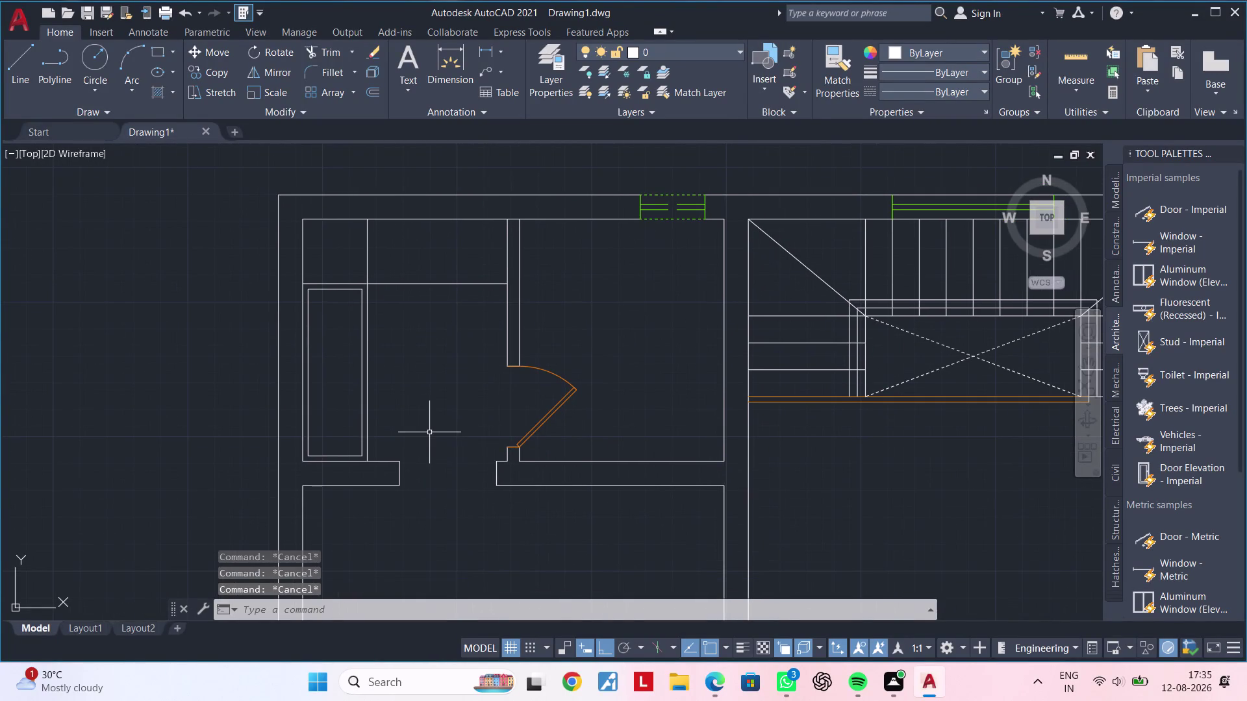